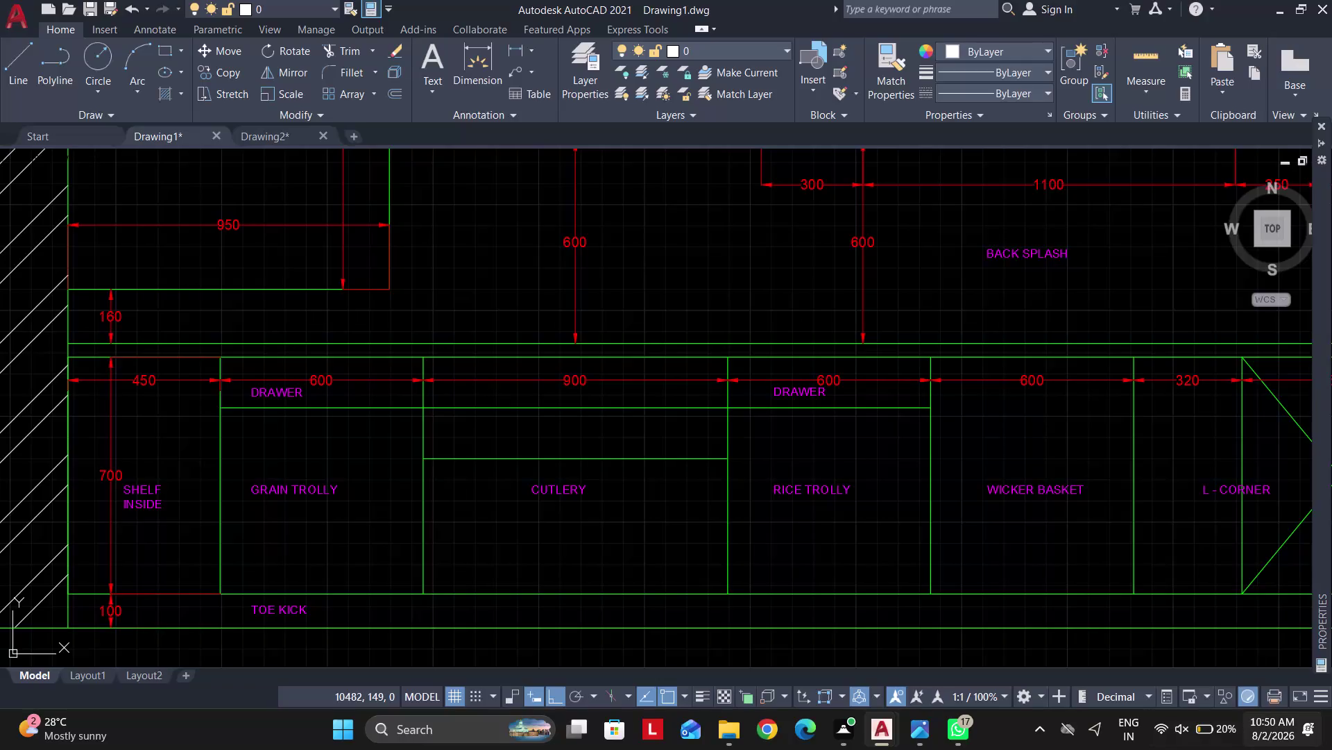
Switch to the Layout1 sheet showing the kitchen top view.
scroll(down, 3)
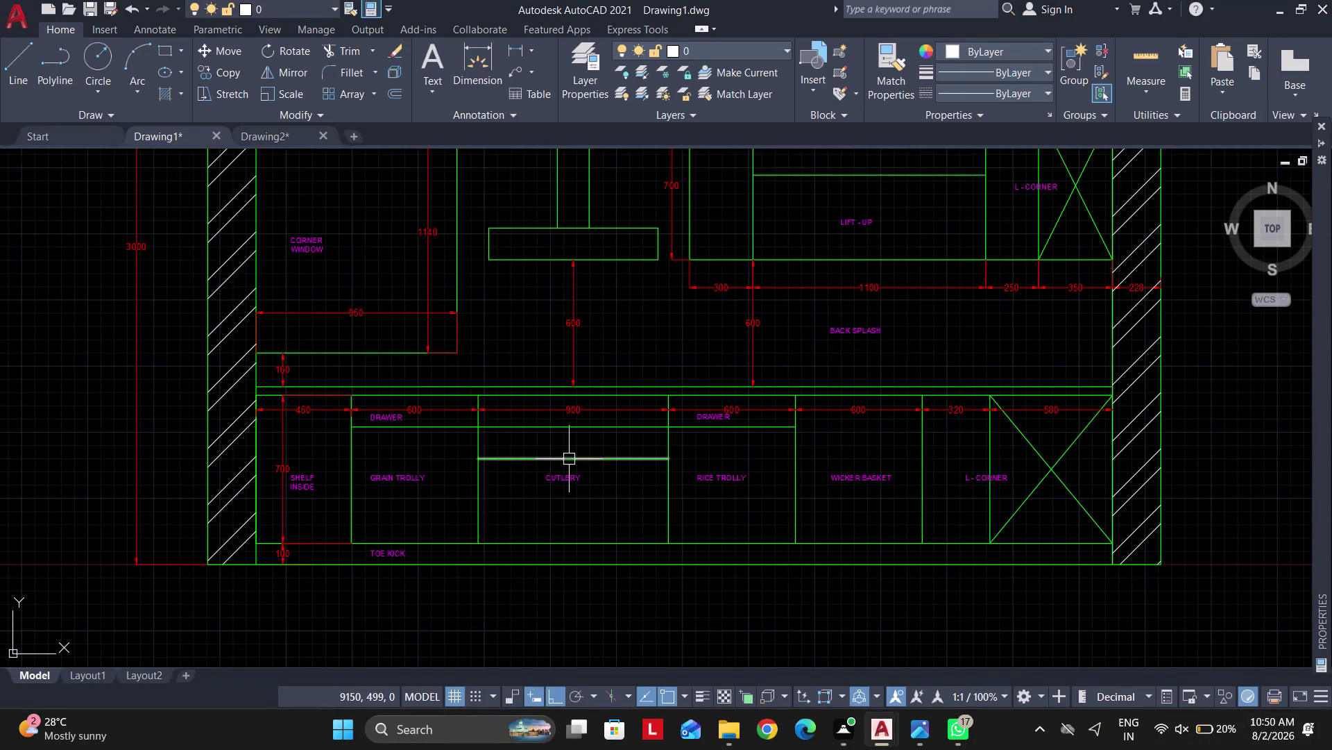
click(78, 683)
click(83, 675)
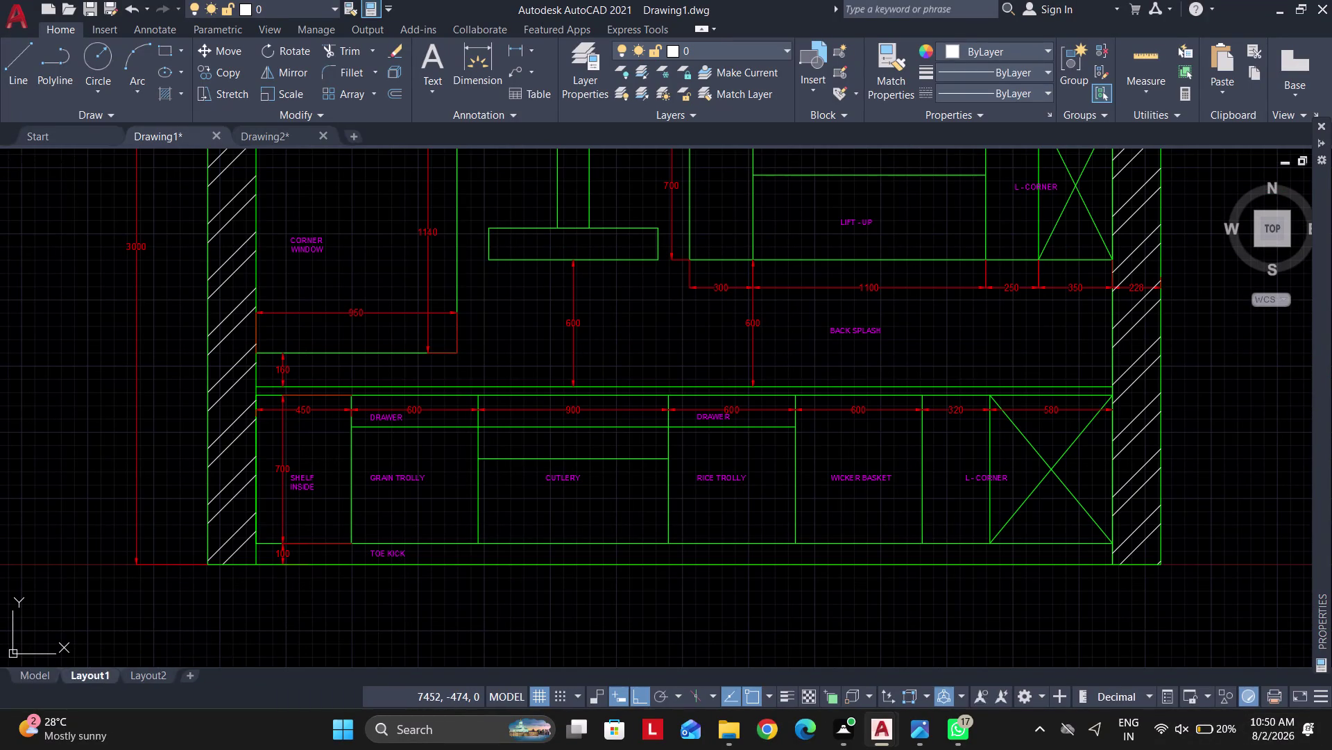
scroll(up, 3)
scroll(down, 3)
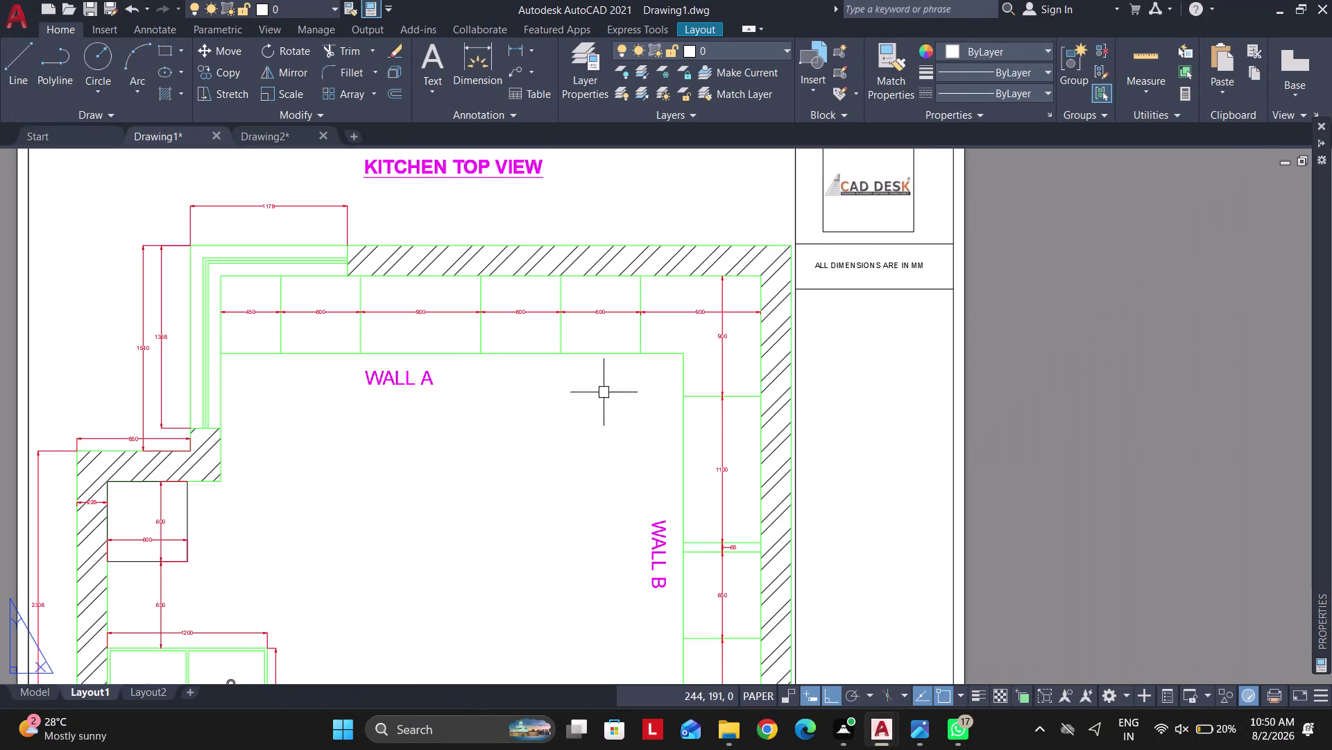
scroll(down, 3)
Plot the sheet to PDF as KIT LAYOUT TOP VIEW, replacing the existing file.
key(ctrl+p)
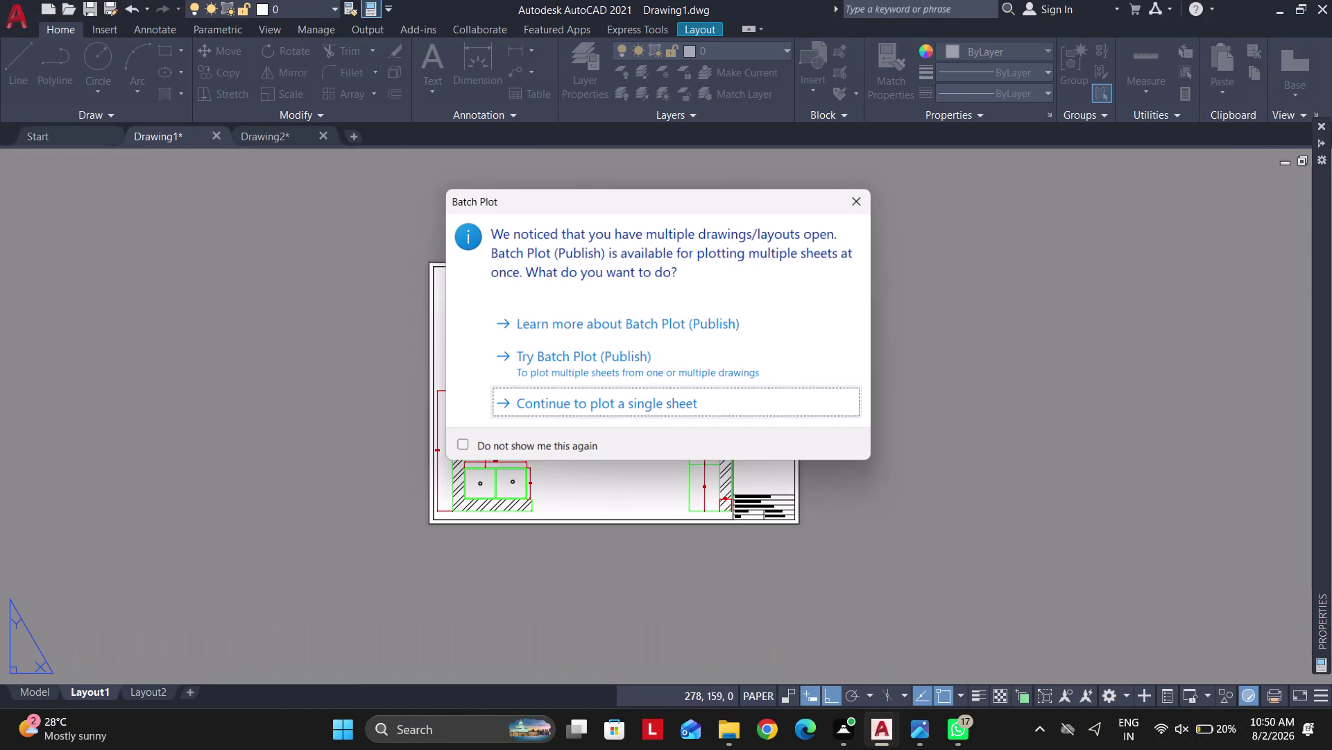
click(593, 403)
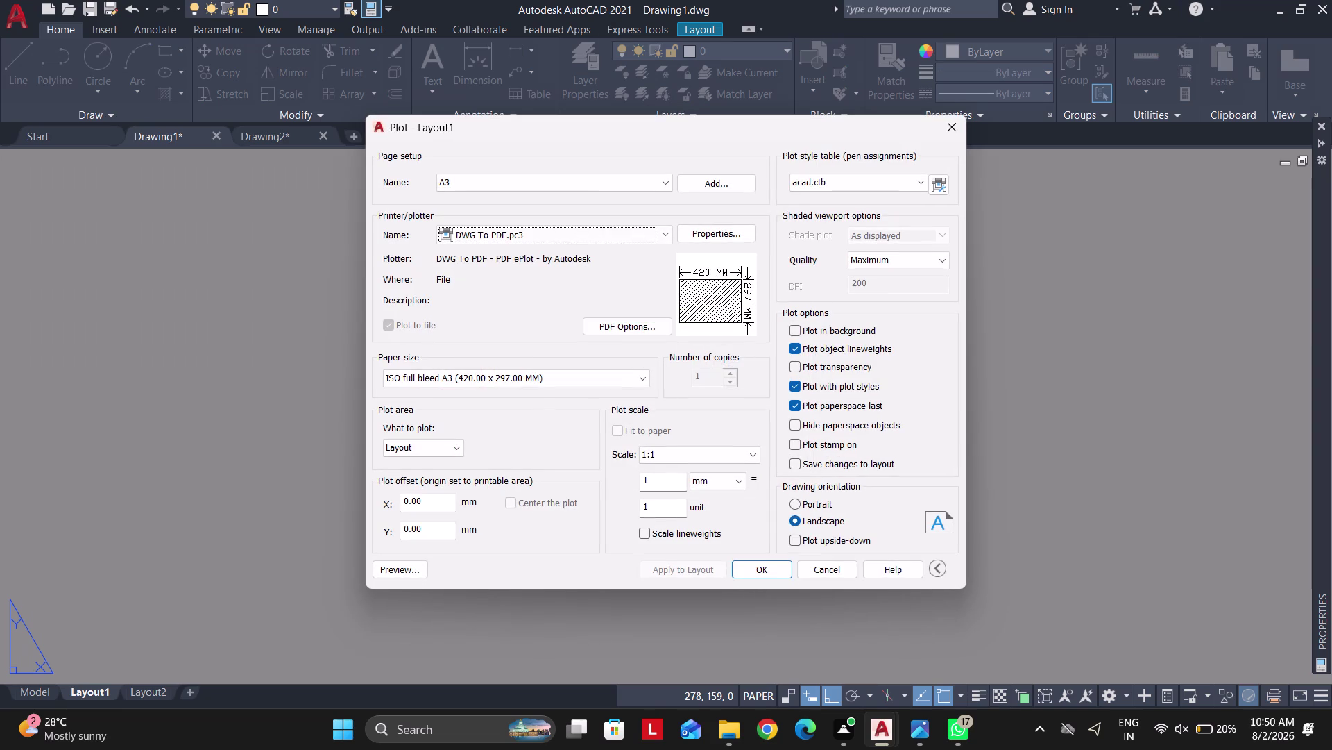
click(759, 565)
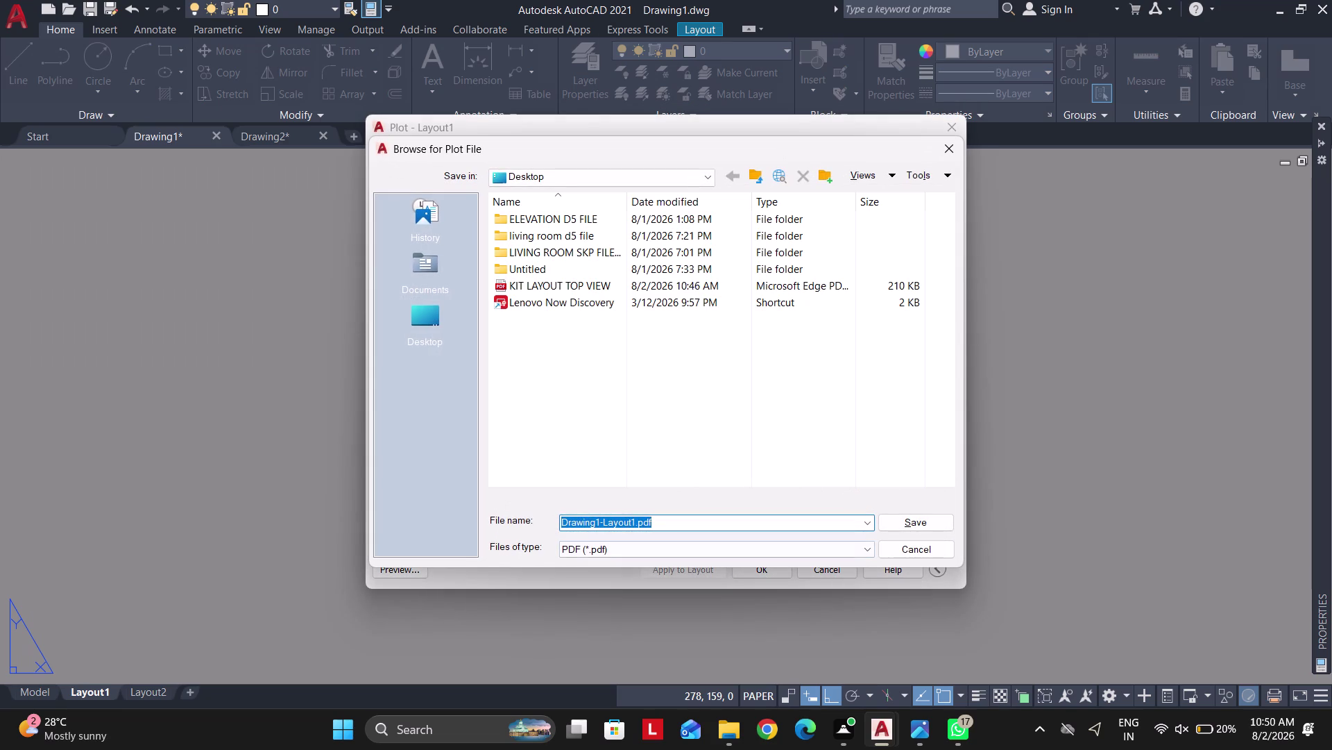
click(546, 286)
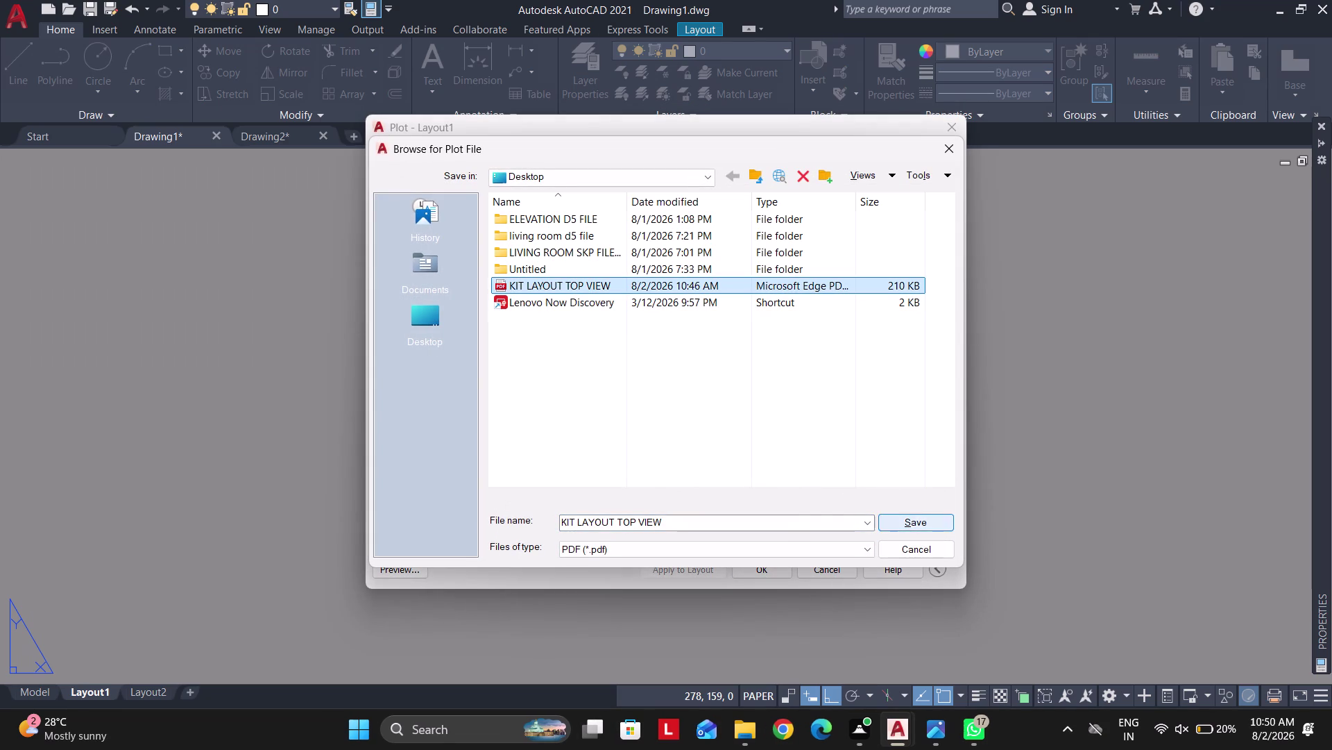
click(927, 529)
click(709, 367)
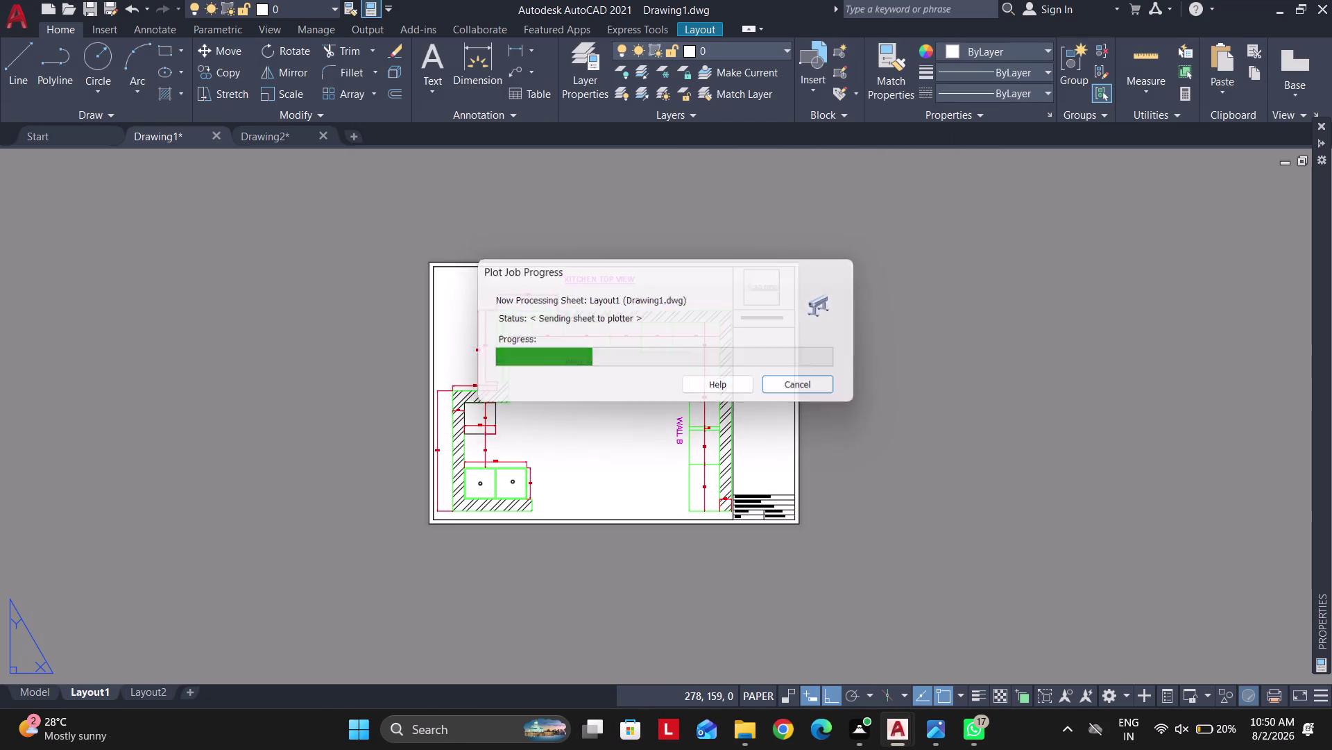
scroll(down, 3)
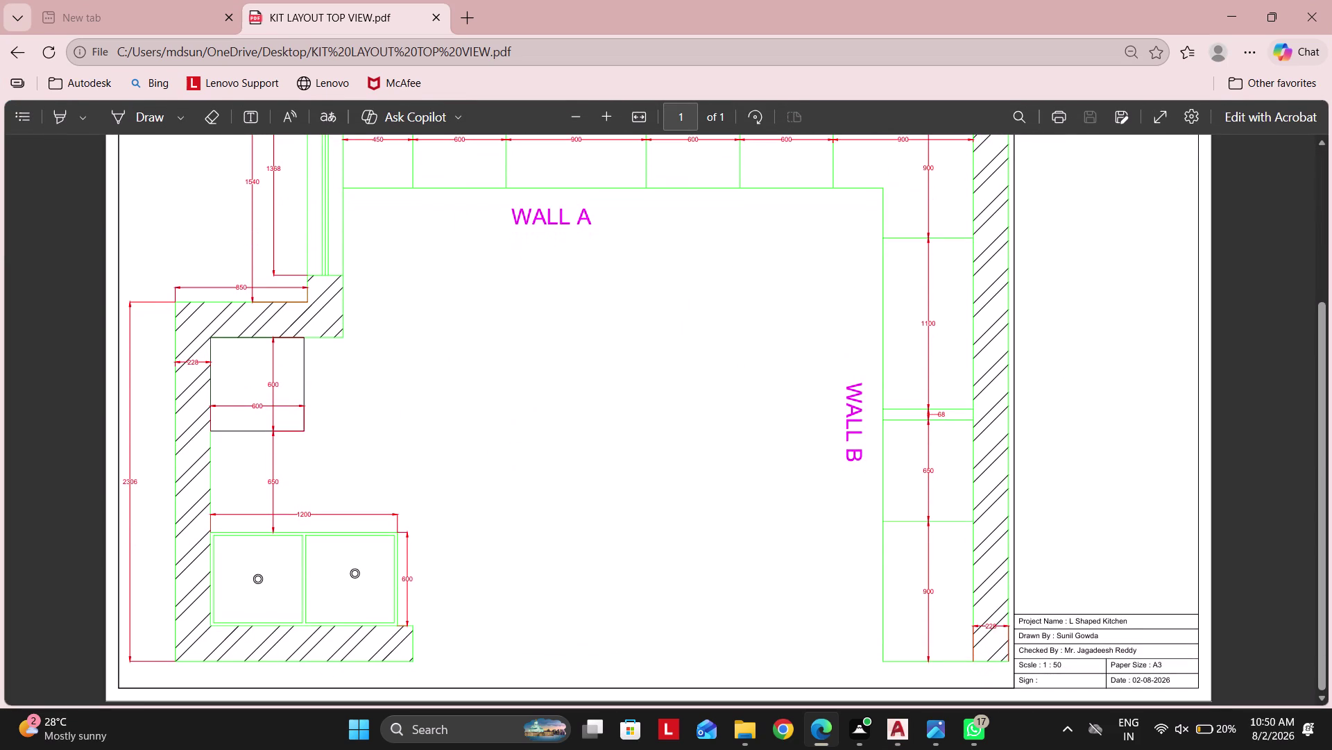
click(1331, 0)
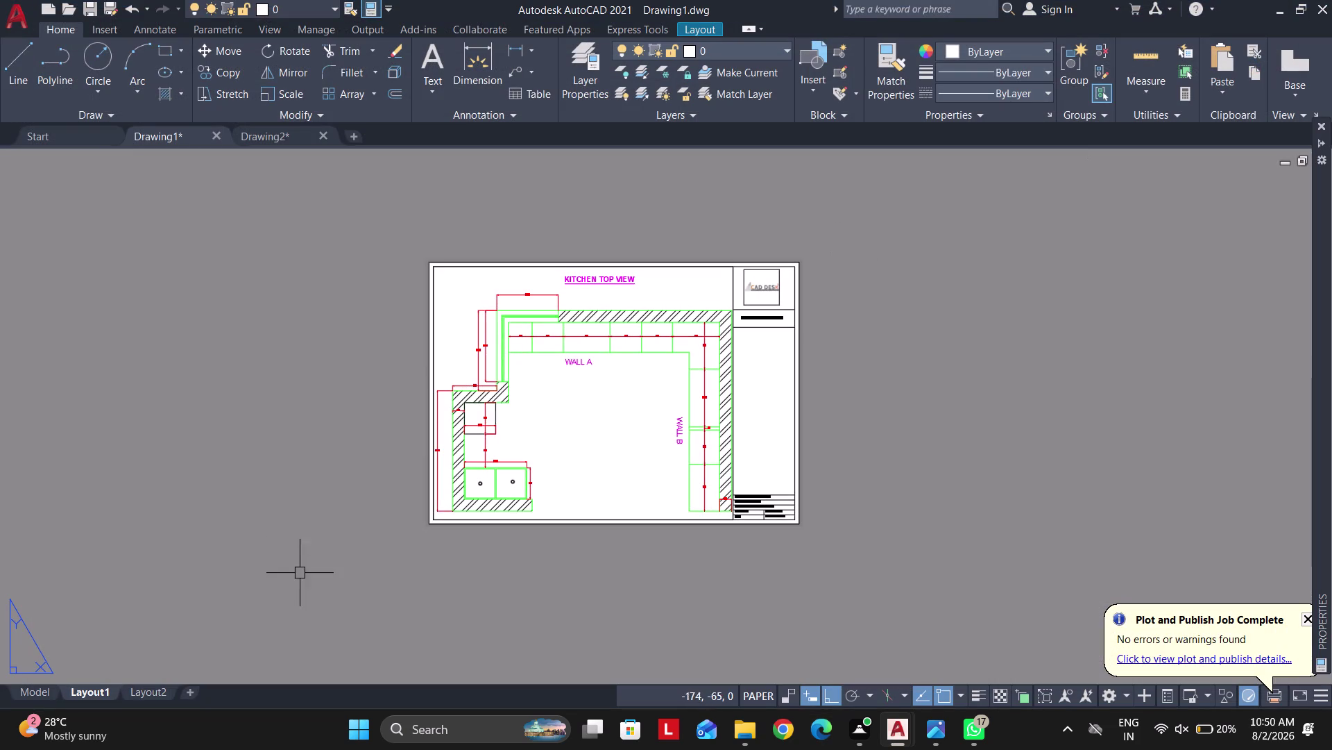
click(717, 270)
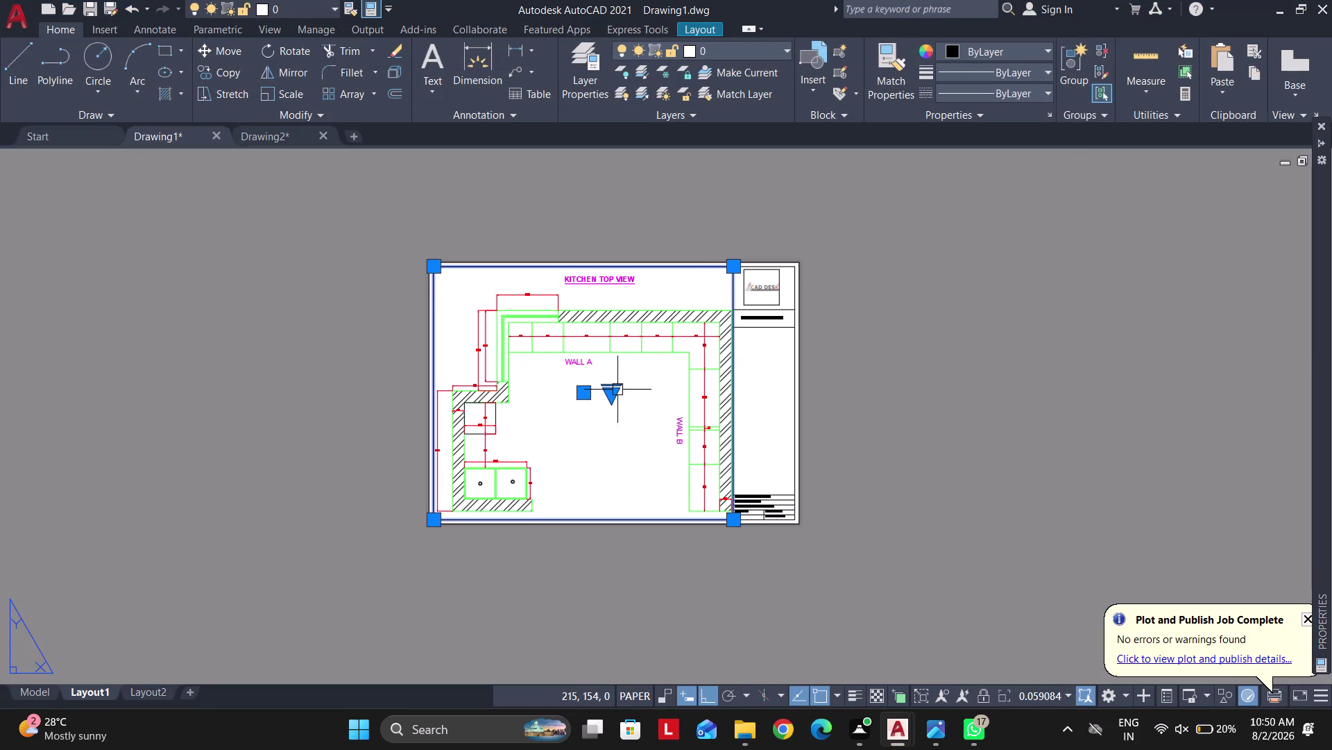
Activate the Layout1 viewport and pan its view.
double_click(554, 412)
scroll(down, 3)
middle_drag(565, 428, 499, 416)
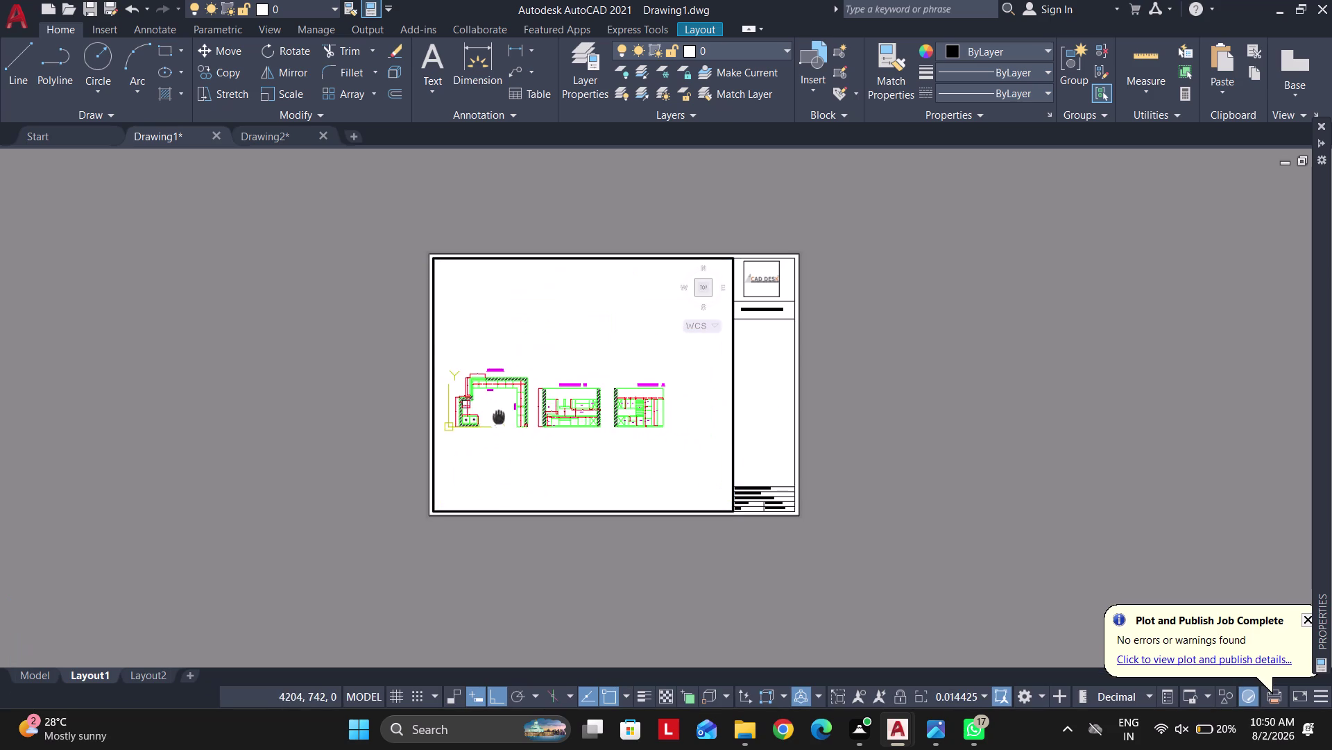
scroll(up, 3)
Zoom the viewport onto elevation A-A, then go back to model space.
text(Z O)
key(space)
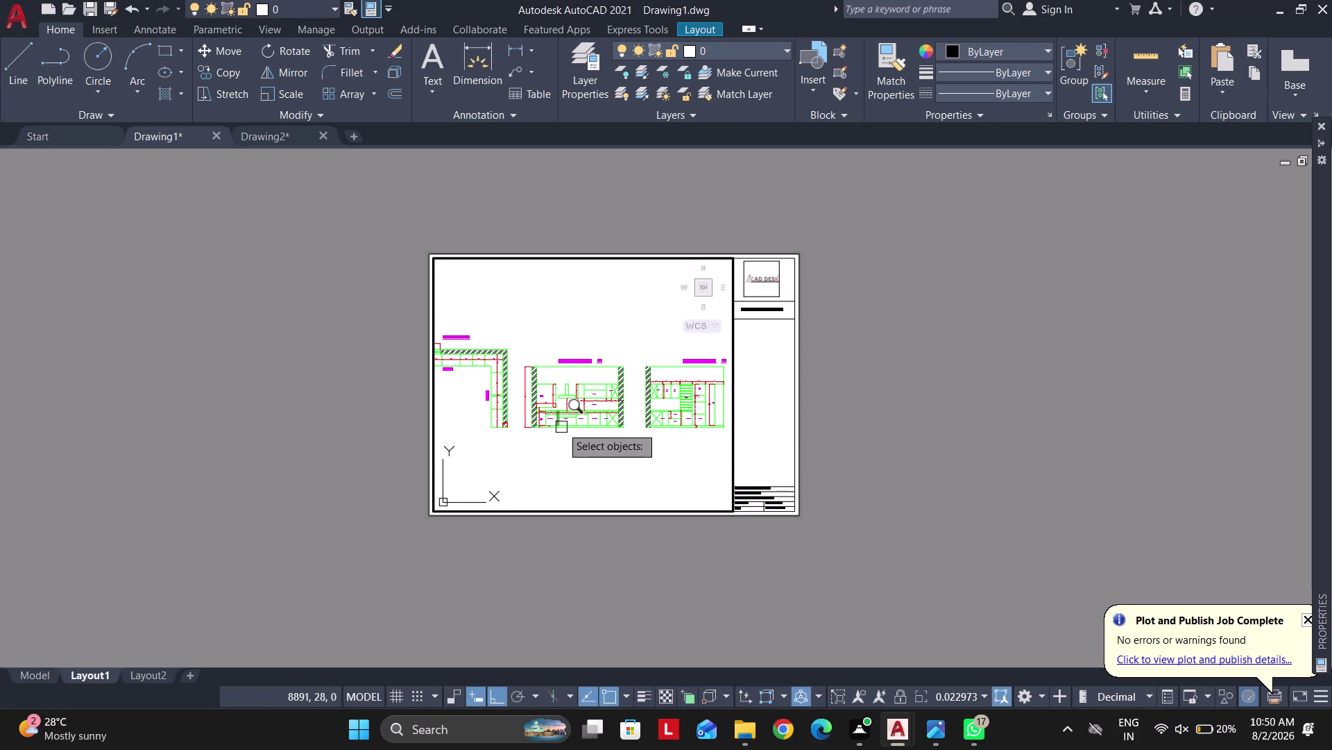
scroll(up, 3)
scroll(down, 3)
scroll(up, 3)
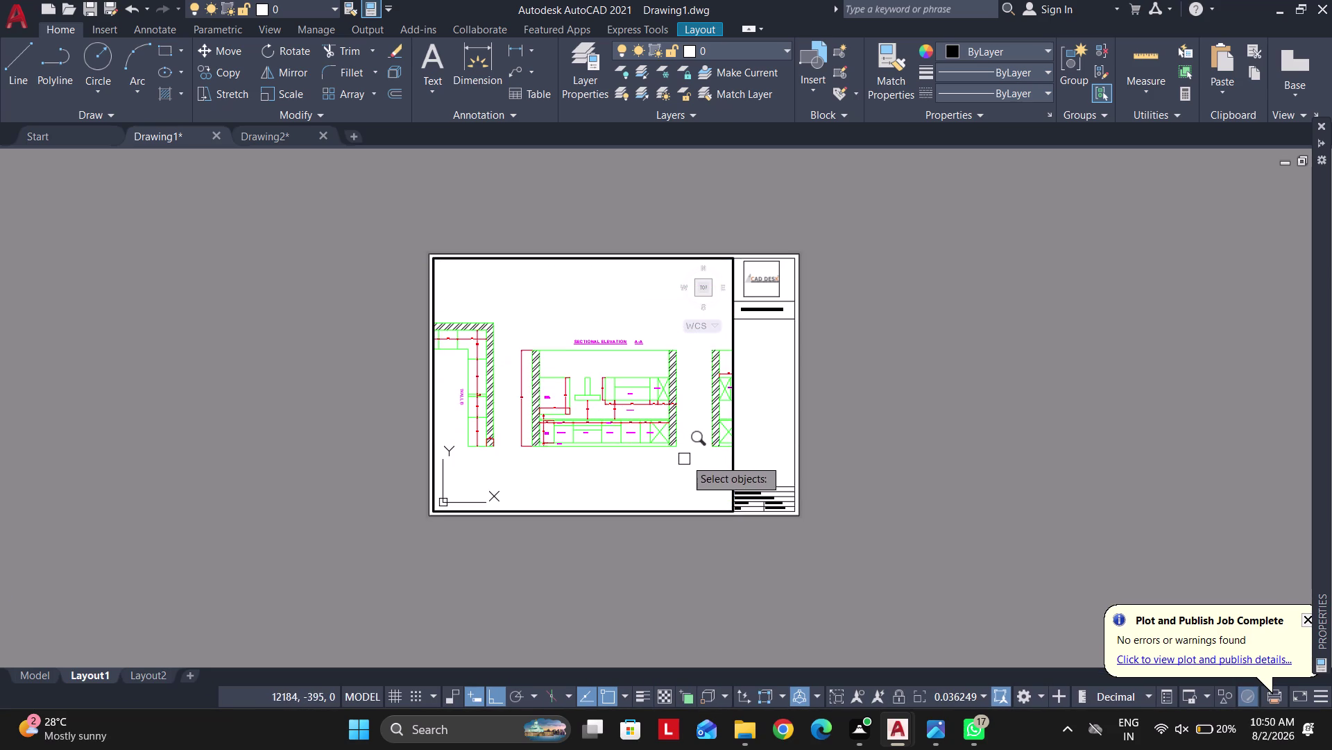
click(699, 461)
click(513, 308)
key(space)
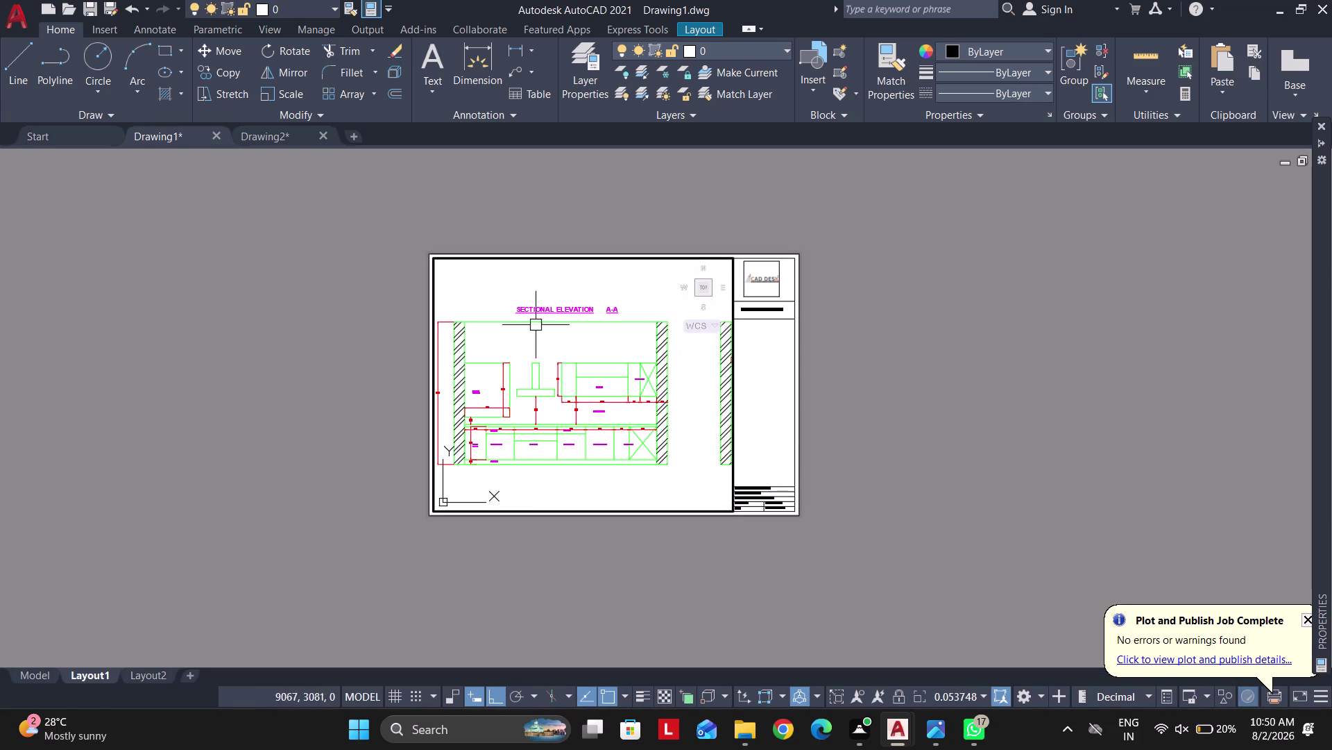
double_click(271, 473)
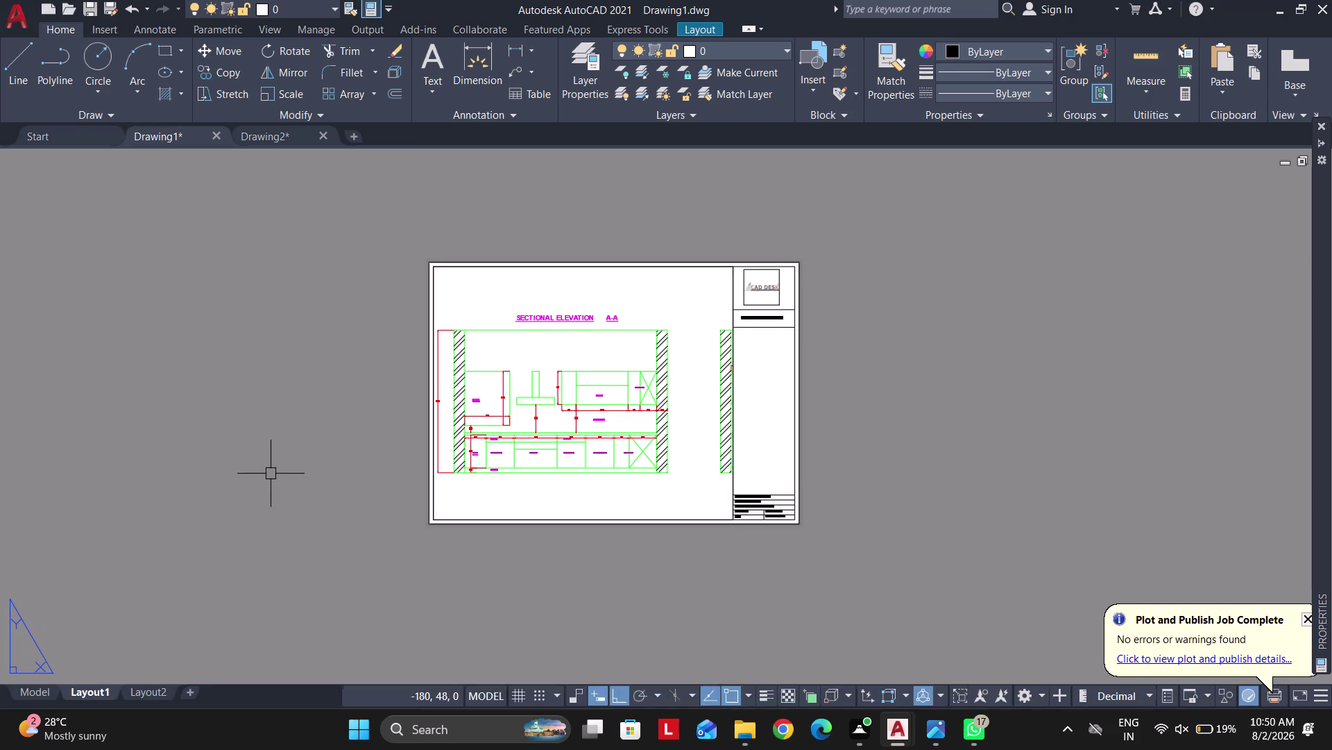
click(33, 689)
Pan to show all three kitchen drawings and trial-select elevation B-B.
scroll(down, 3)
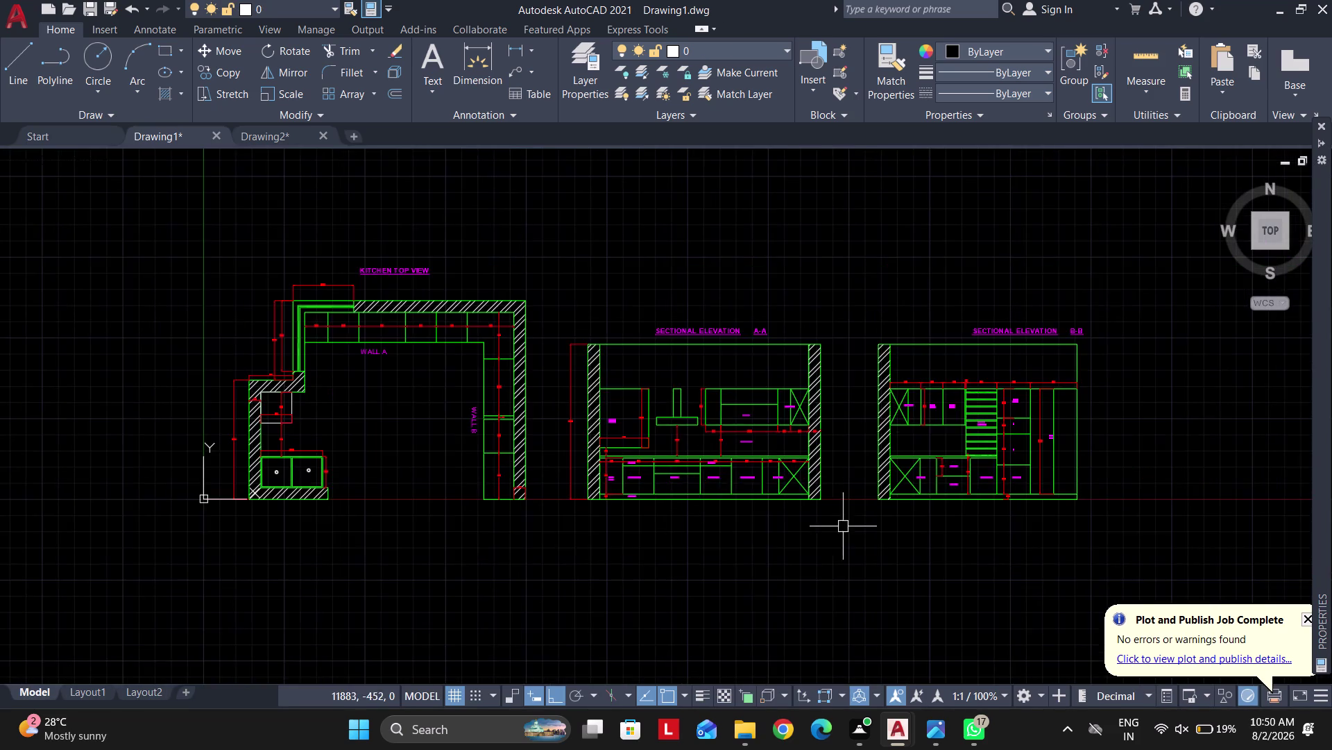
middle_drag(820, 518, 678, 482)
click(1306, 619)
key(Escape)
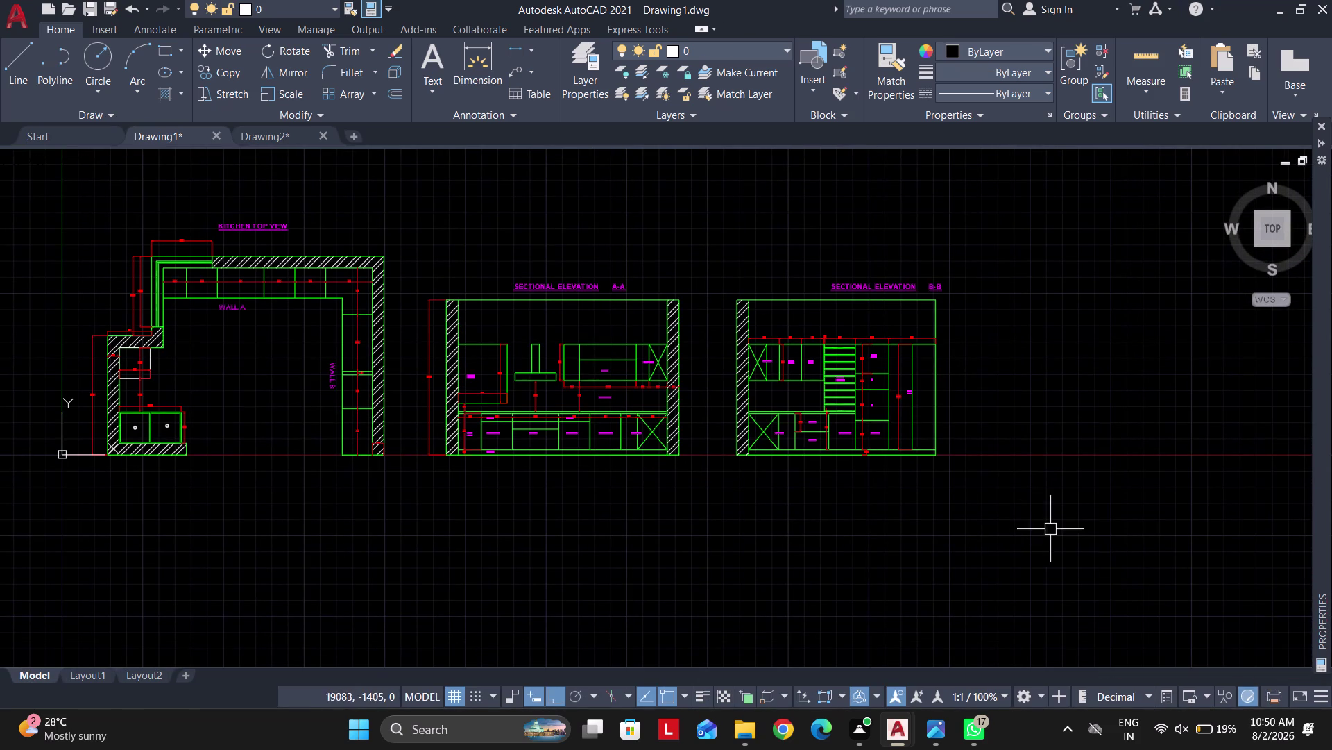
drag(975, 489, 944, 399)
click(720, 198)
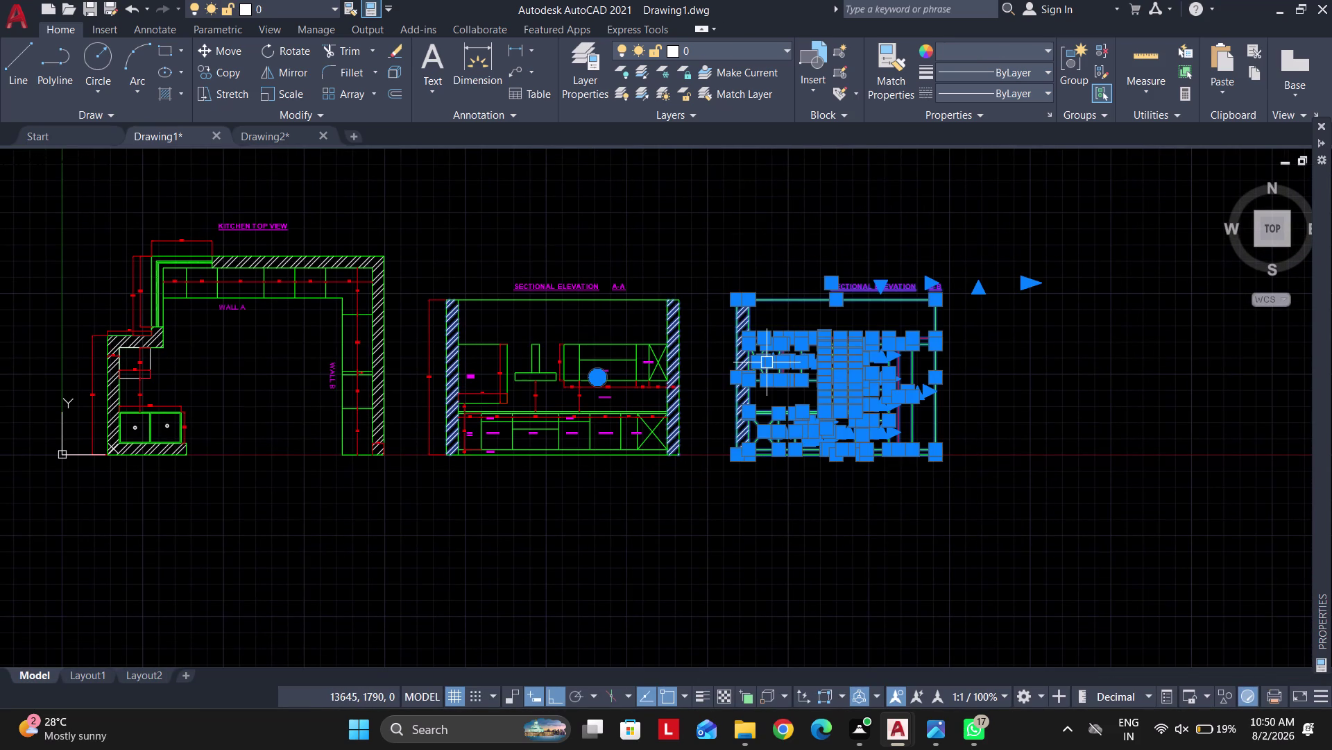
key(Escape)
key(Escape)
scroll(up, 3)
Run EXPLODE and window-select elevation B-B.
click(738, 323)
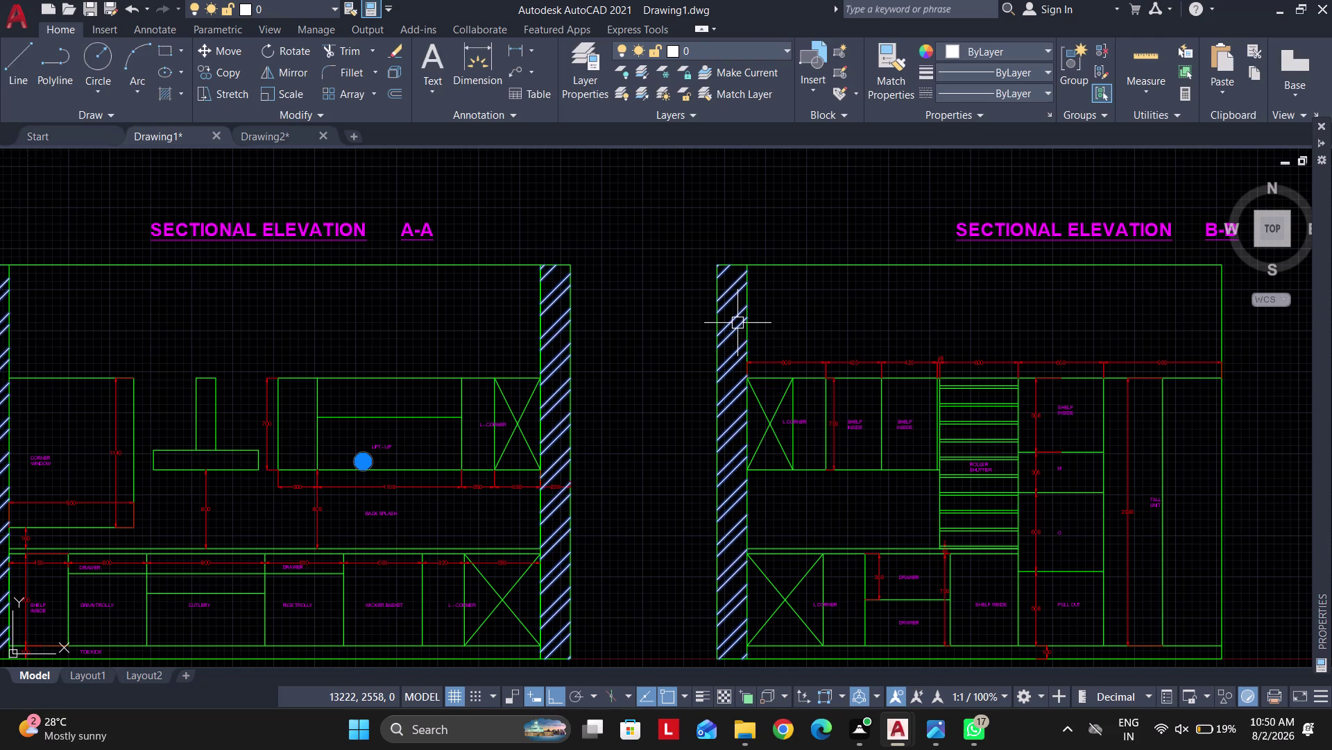
text(X)
key(space)
scroll(down, 3)
click(706, 265)
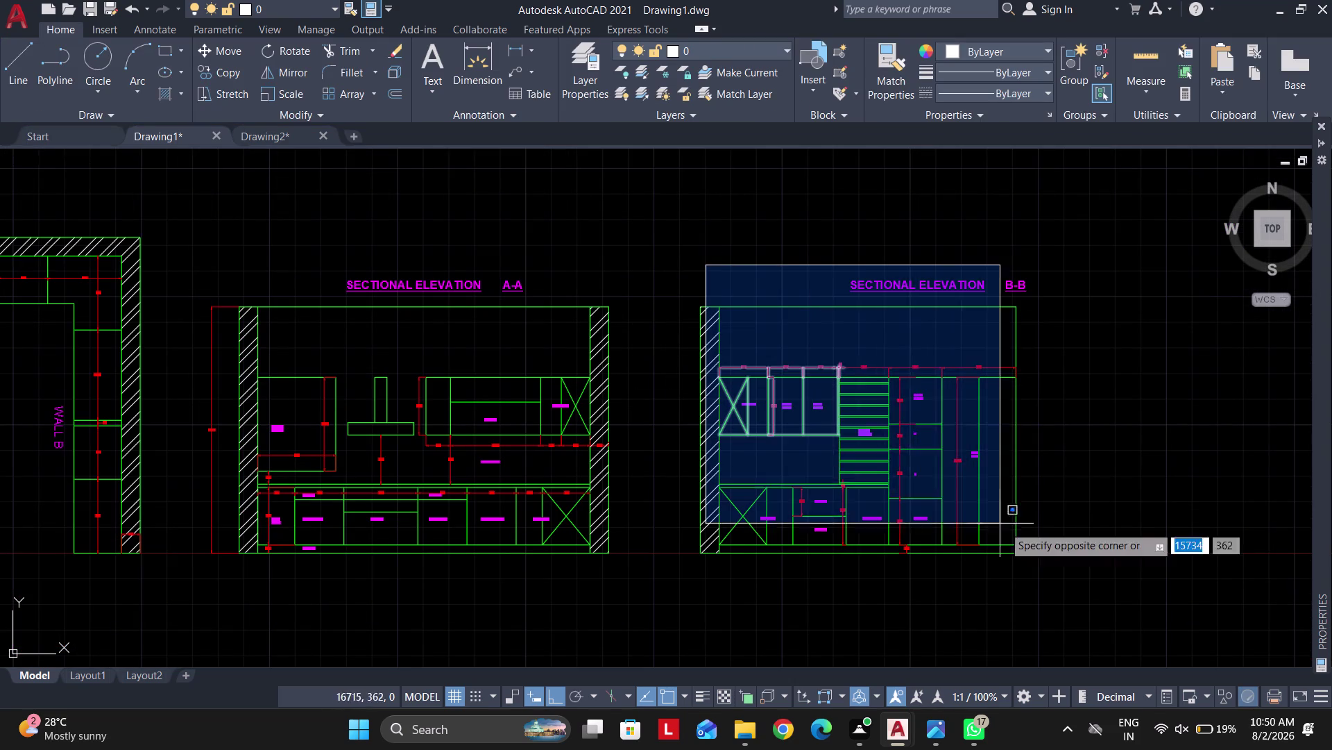
click(1089, 585)
click(1077, 602)
click(649, 213)
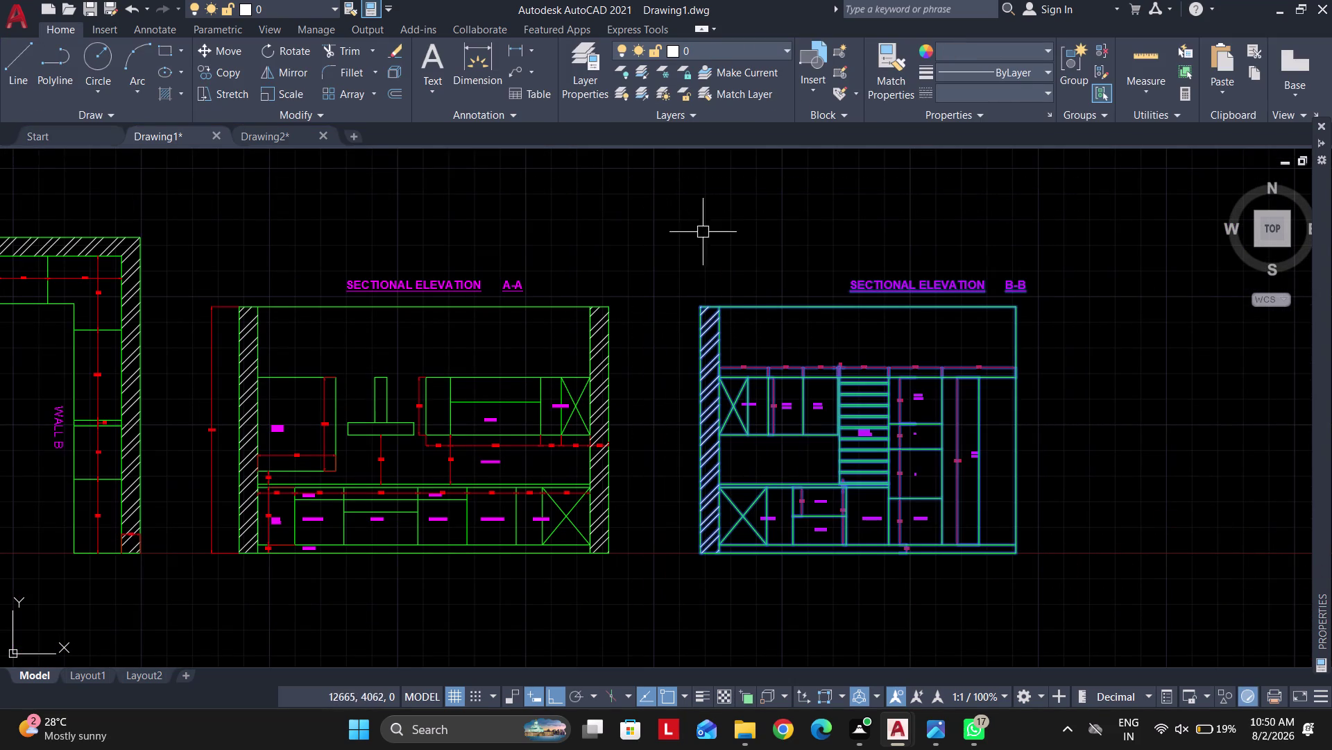
Move elevation B-B further to the right.
key(m)
key(space)
click(743, 375)
click(896, 374)
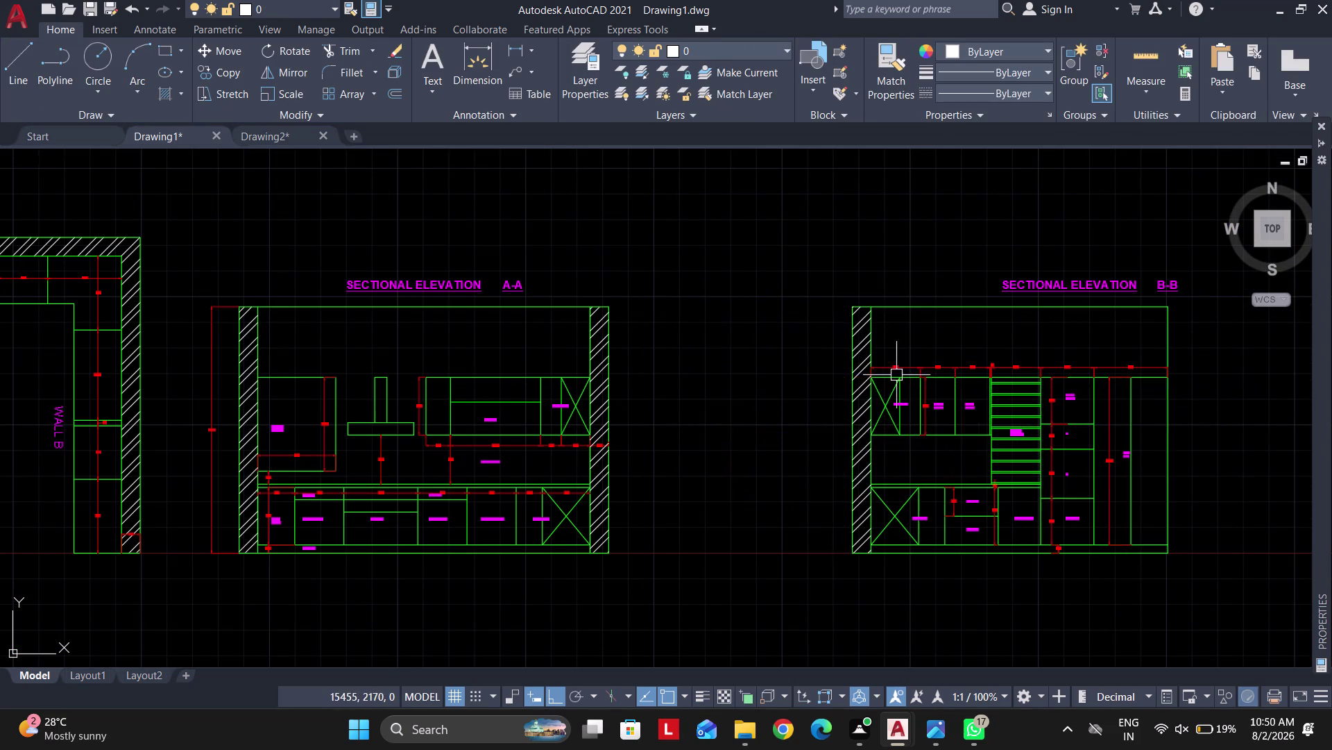
Pan out and select objects near the top view, then undo.
middle_drag(471, 371, 952, 308)
click(667, 537)
scroll(down, 3)
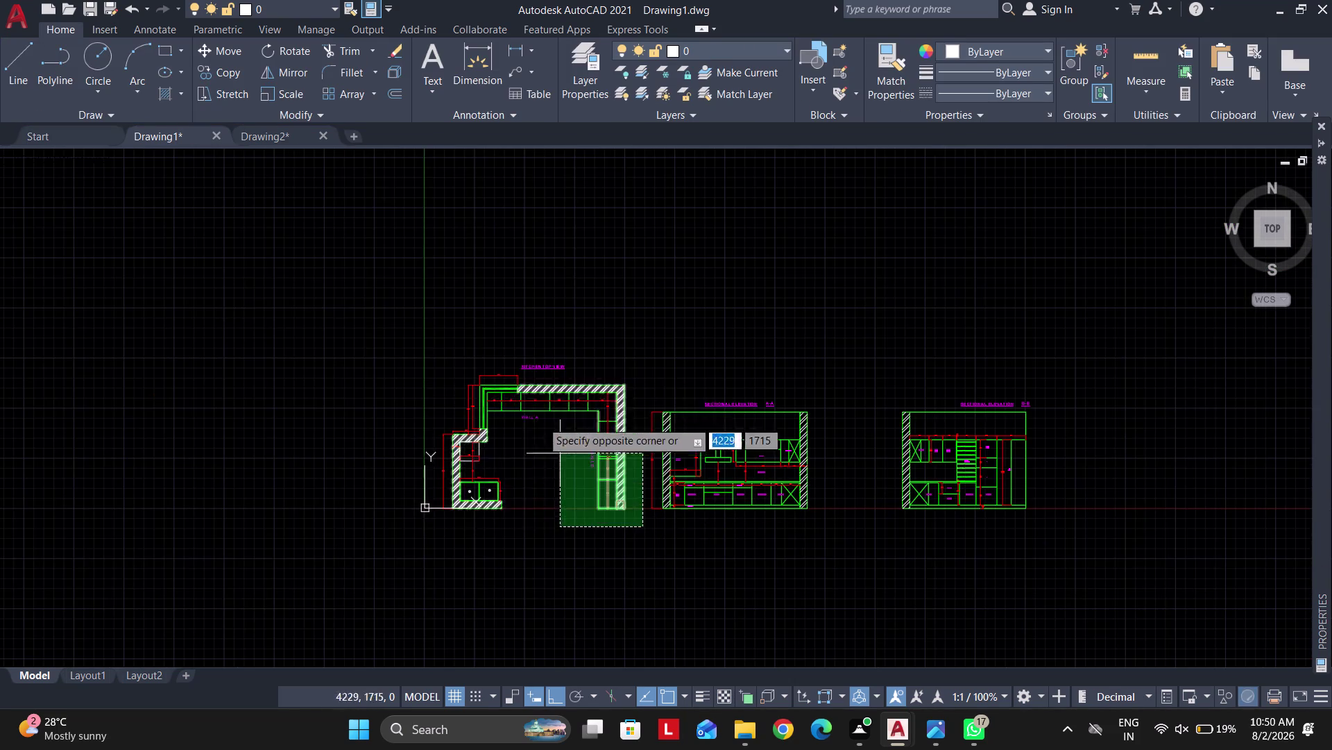
click(392, 352)
key(space)
click(602, 449)
click(491, 442)
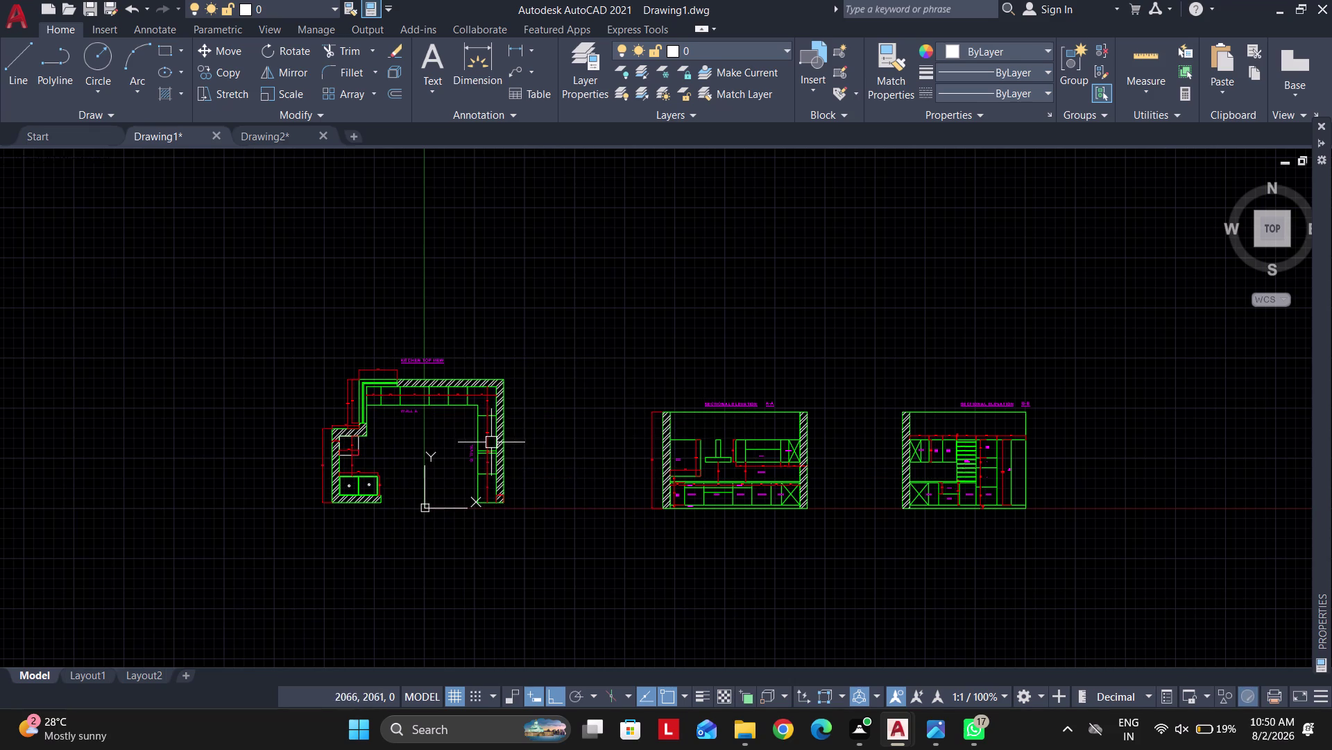
key(ctrl+z)
Move the selected kitchen top view objects to the left.
click(637, 544)
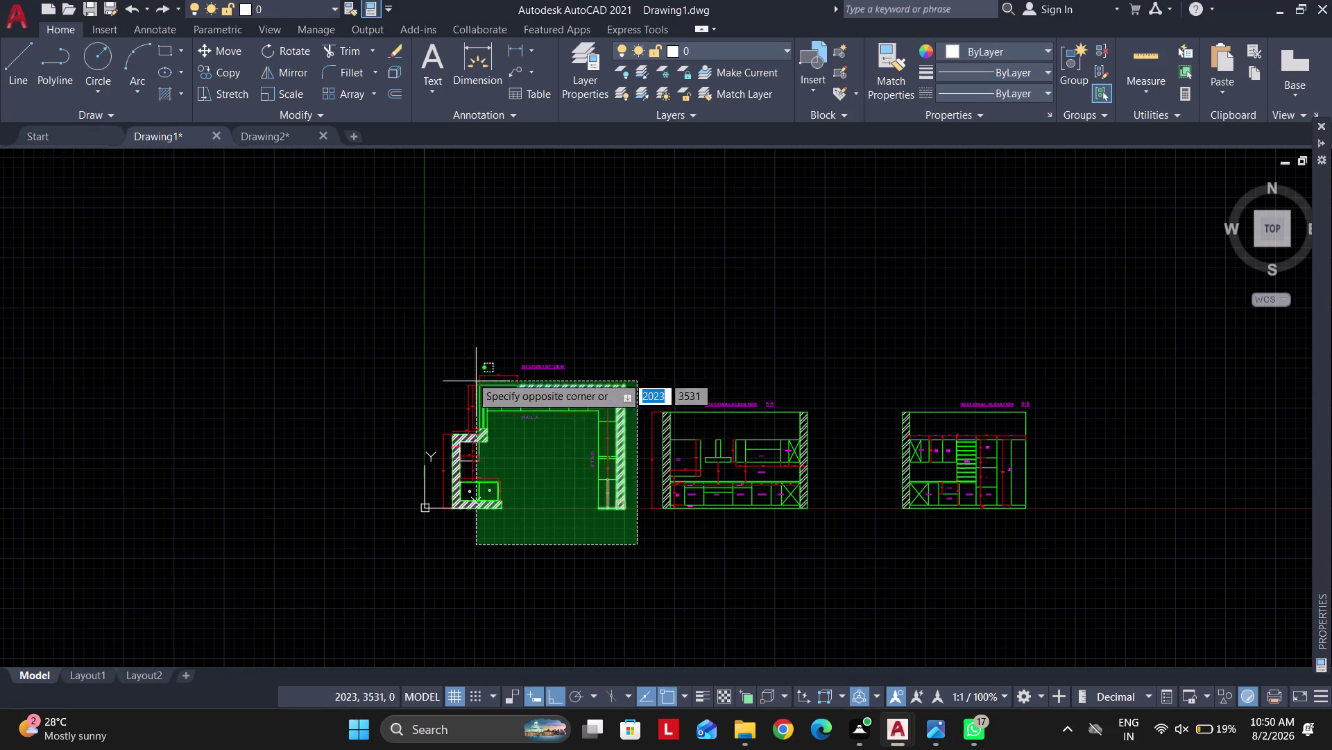
click(398, 333)
scroll(up, 3)
key(m)
key(space)
click(674, 555)
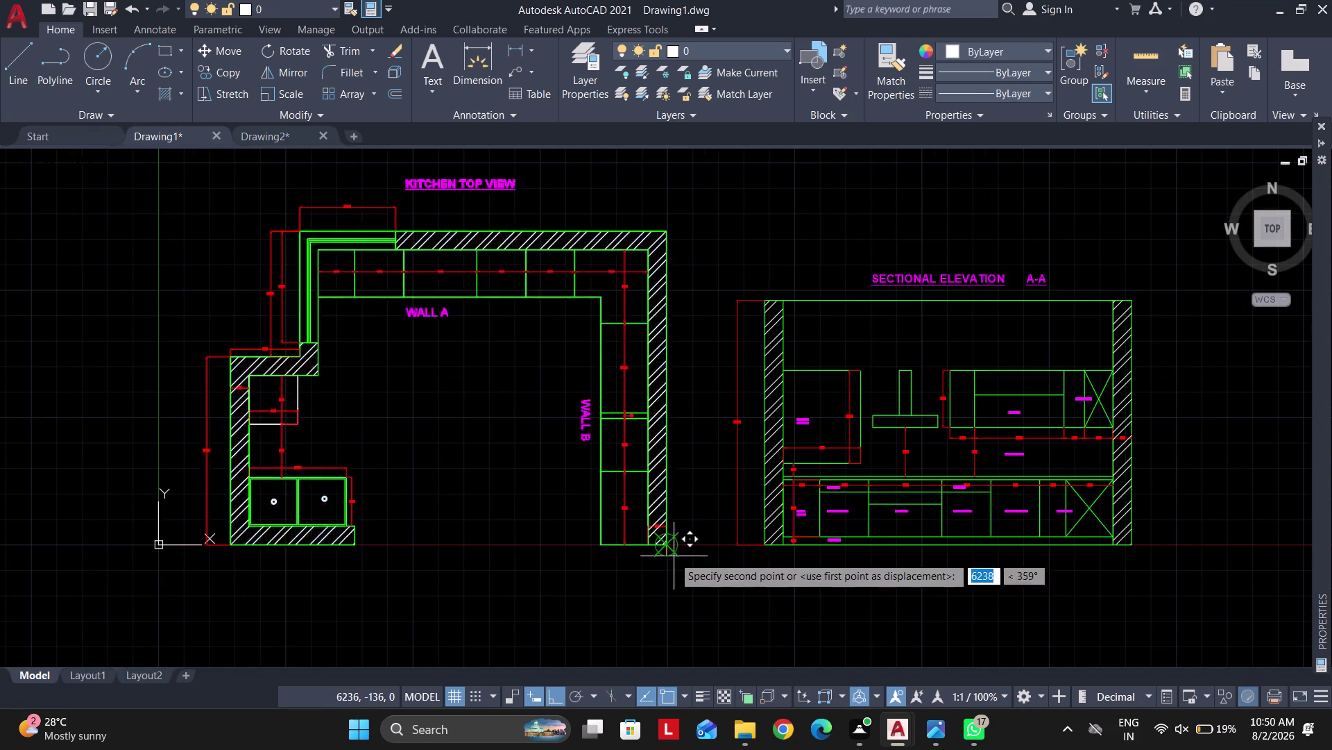
click(500, 561)
key(Escape)
scroll(down, 3)
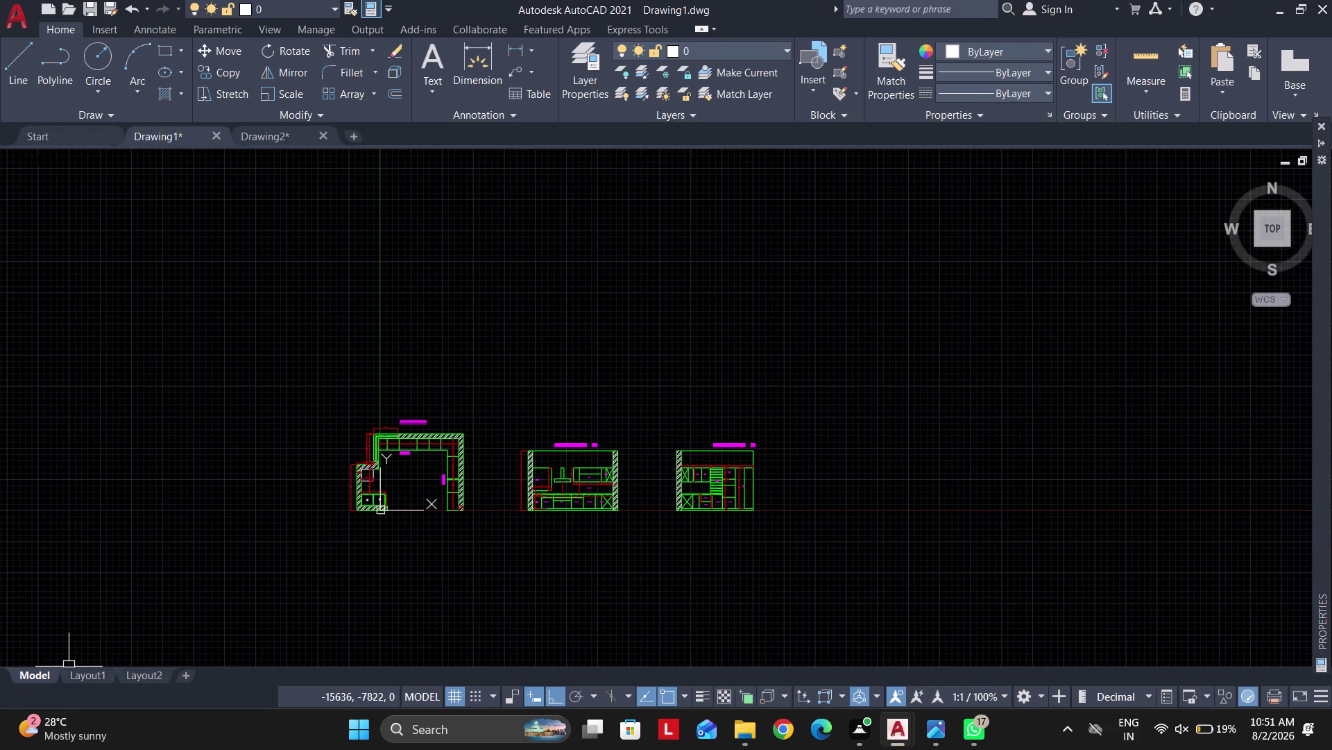
click(79, 678)
Zoom the Layout1 viewport to fit elevation A-A and exit the viewport.
scroll(up, 3)
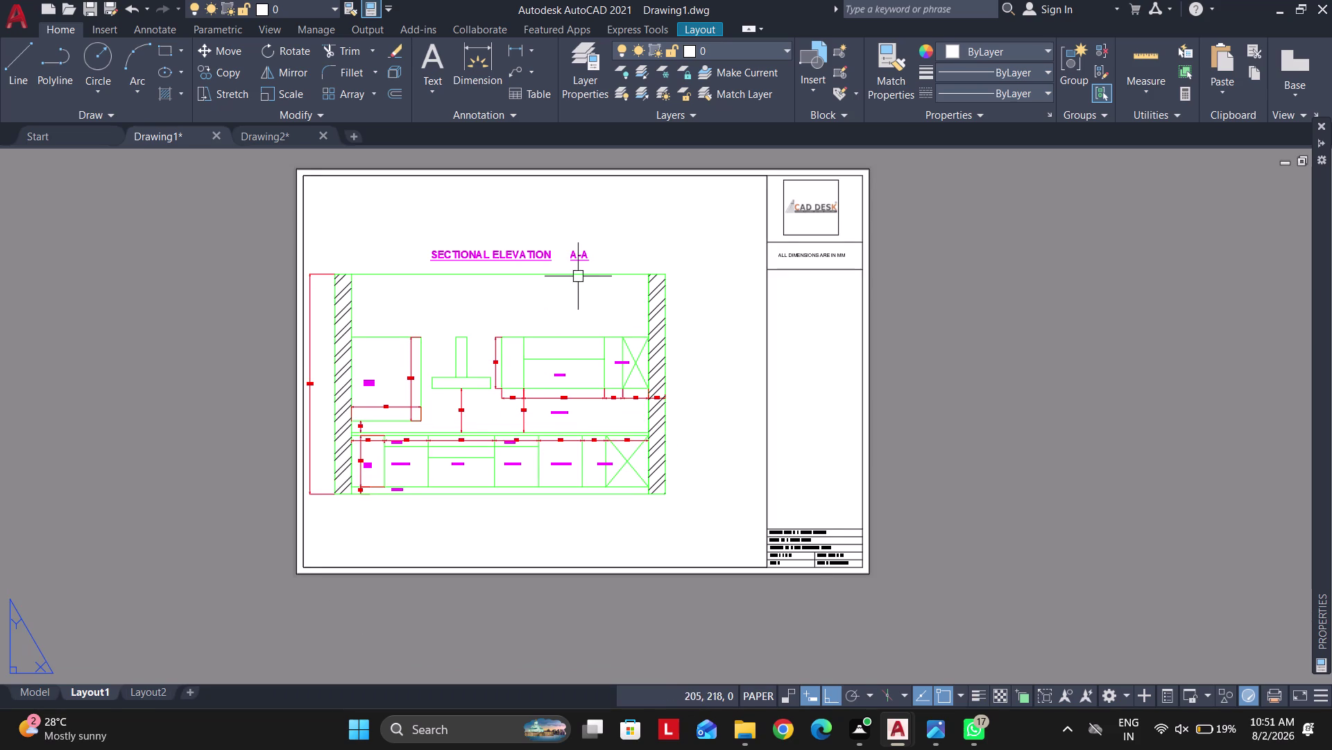
middle_drag(635, 303, 642, 304)
double_click(575, 305)
scroll(down, 3)
middle_drag(609, 322, 622, 326)
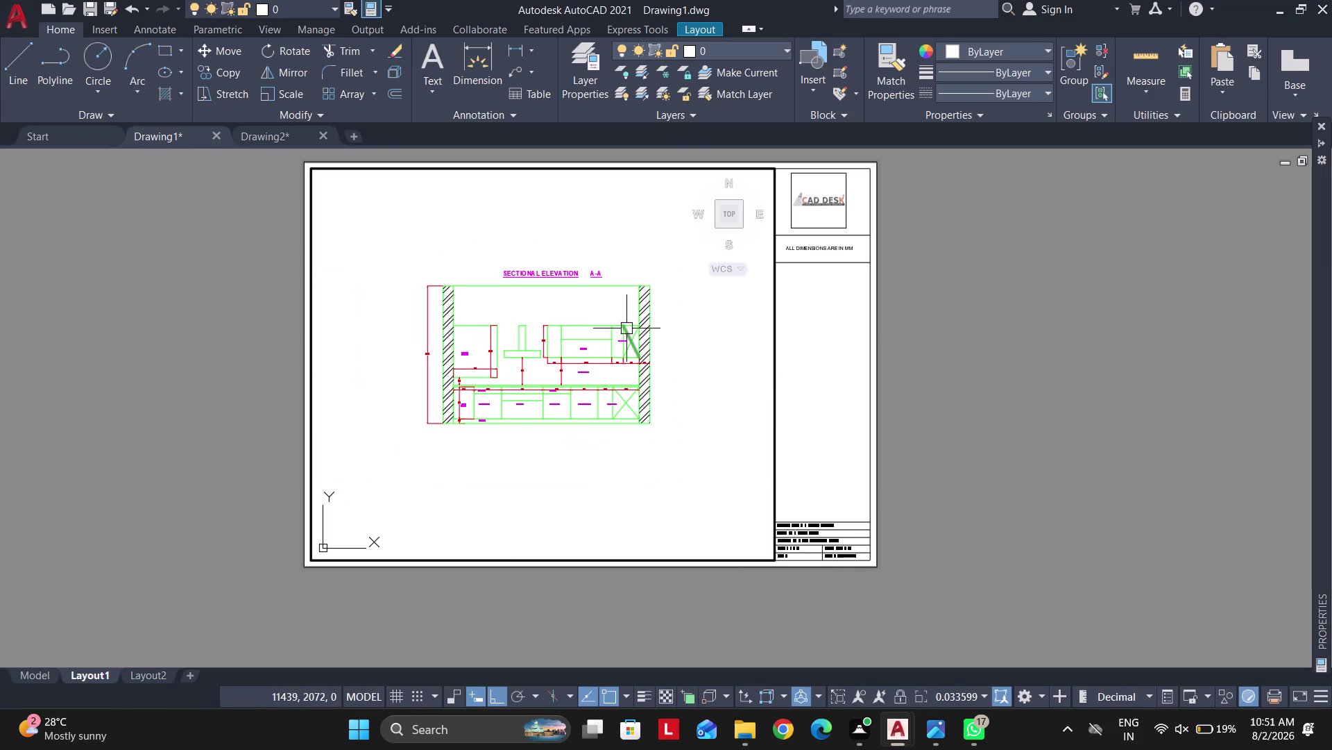
text(Z O)
key(space)
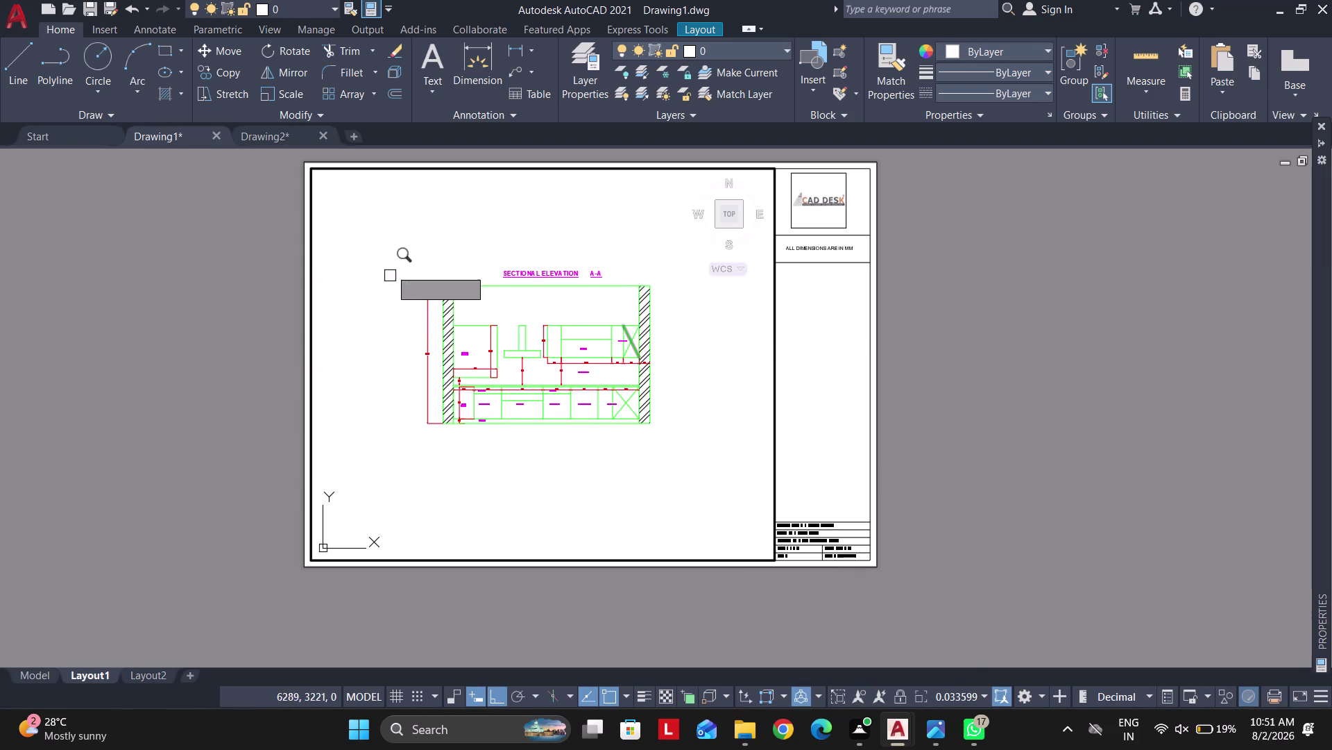
click(393, 250)
click(680, 451)
key(space)
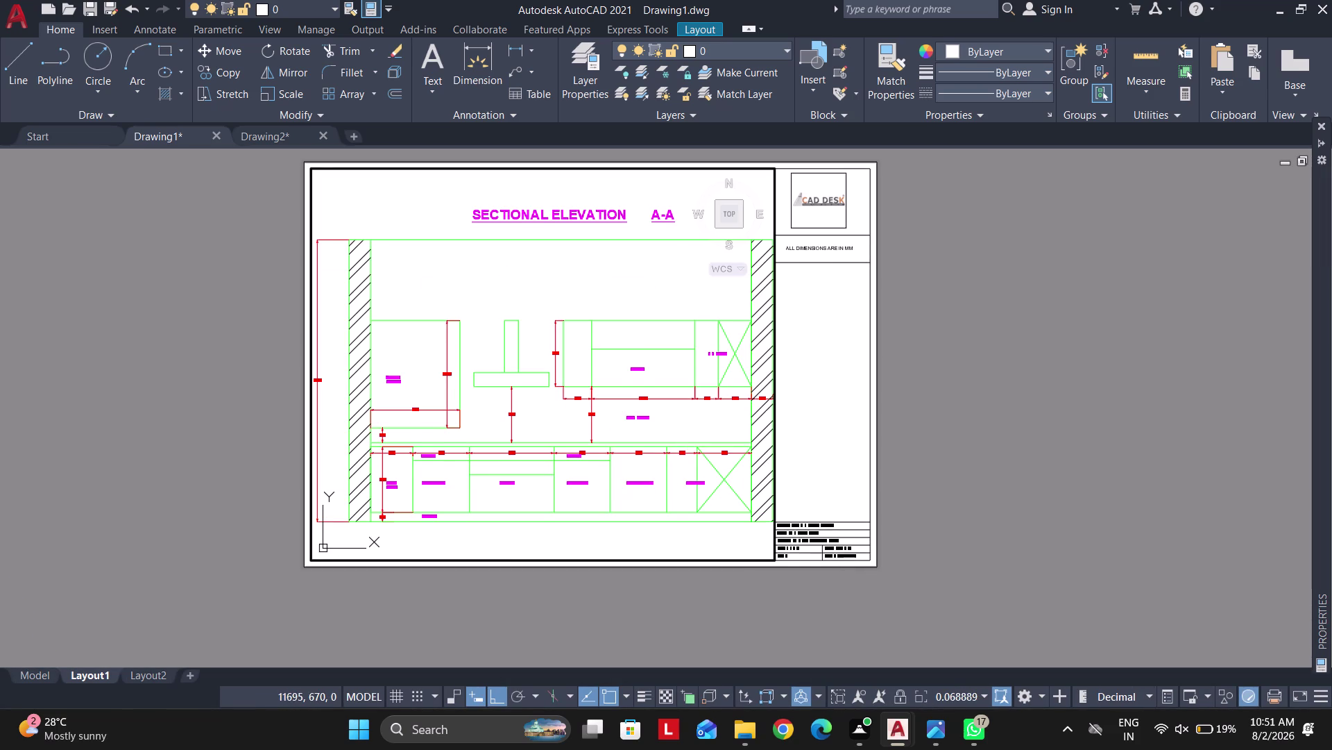
double_click(931, 421)
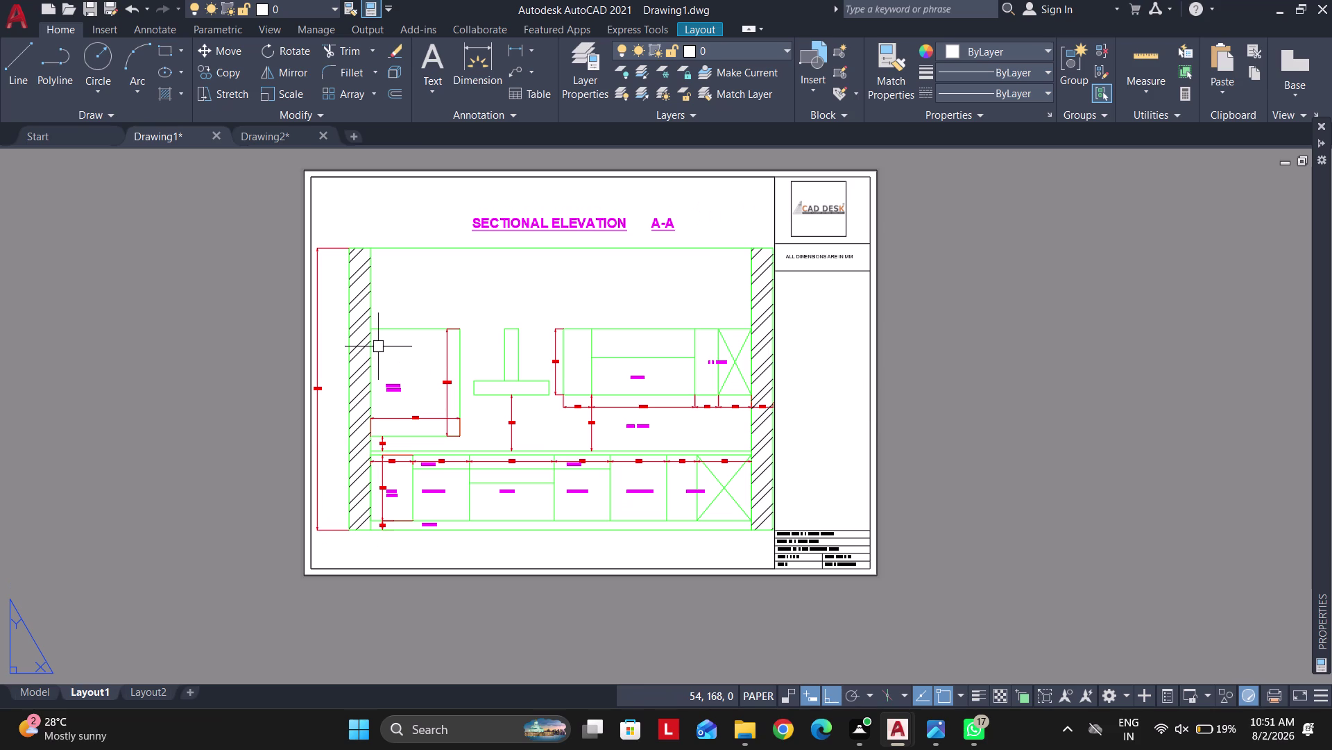
Plot a single sheet with DWG To PDF on A3 and preview elevation A-A.
key(ctrl+p)
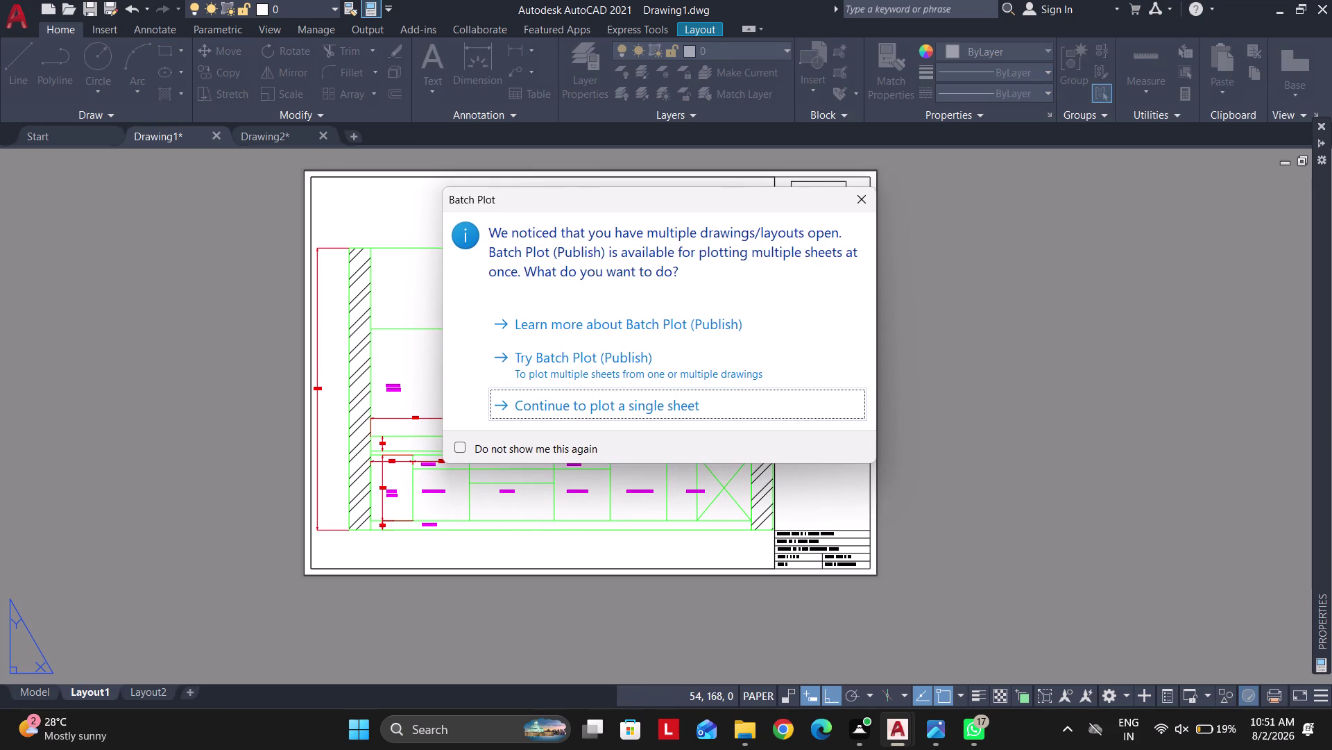
click(688, 399)
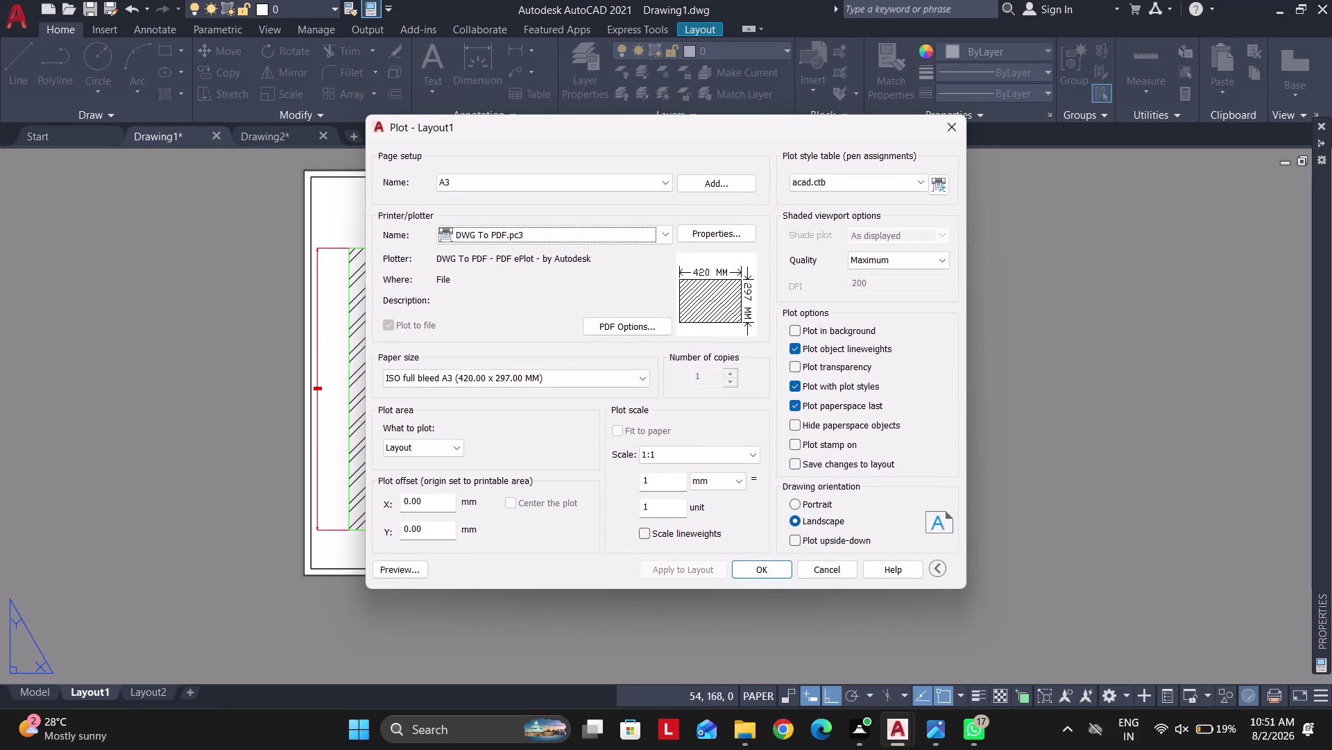
click(389, 566)
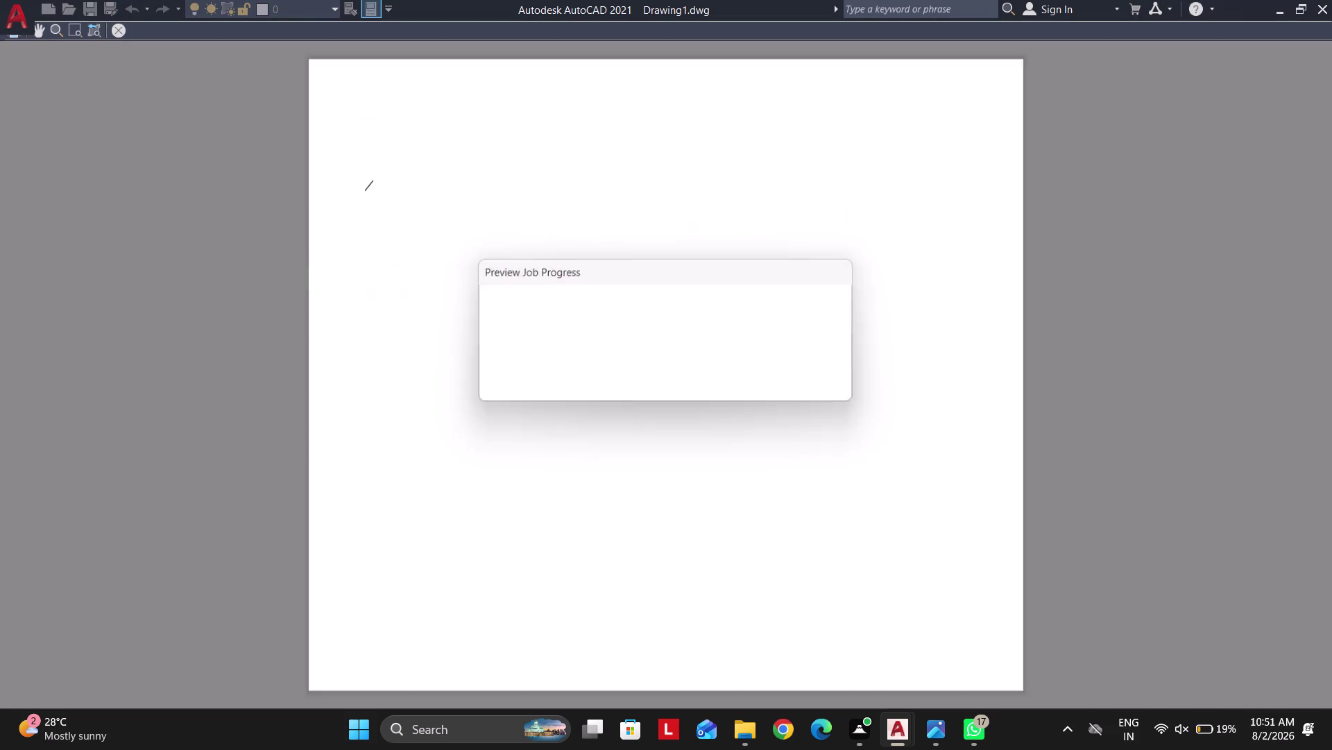
scroll(up, 3)
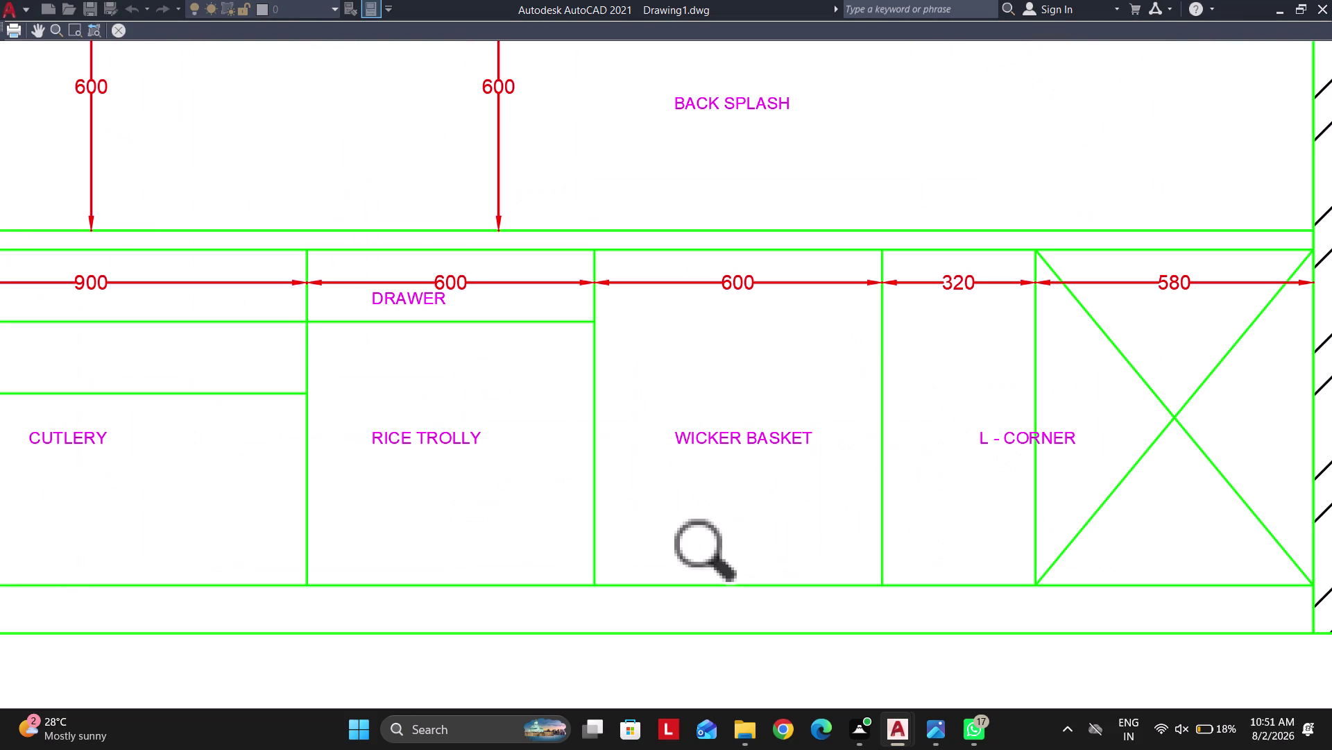
scroll(down, 3)
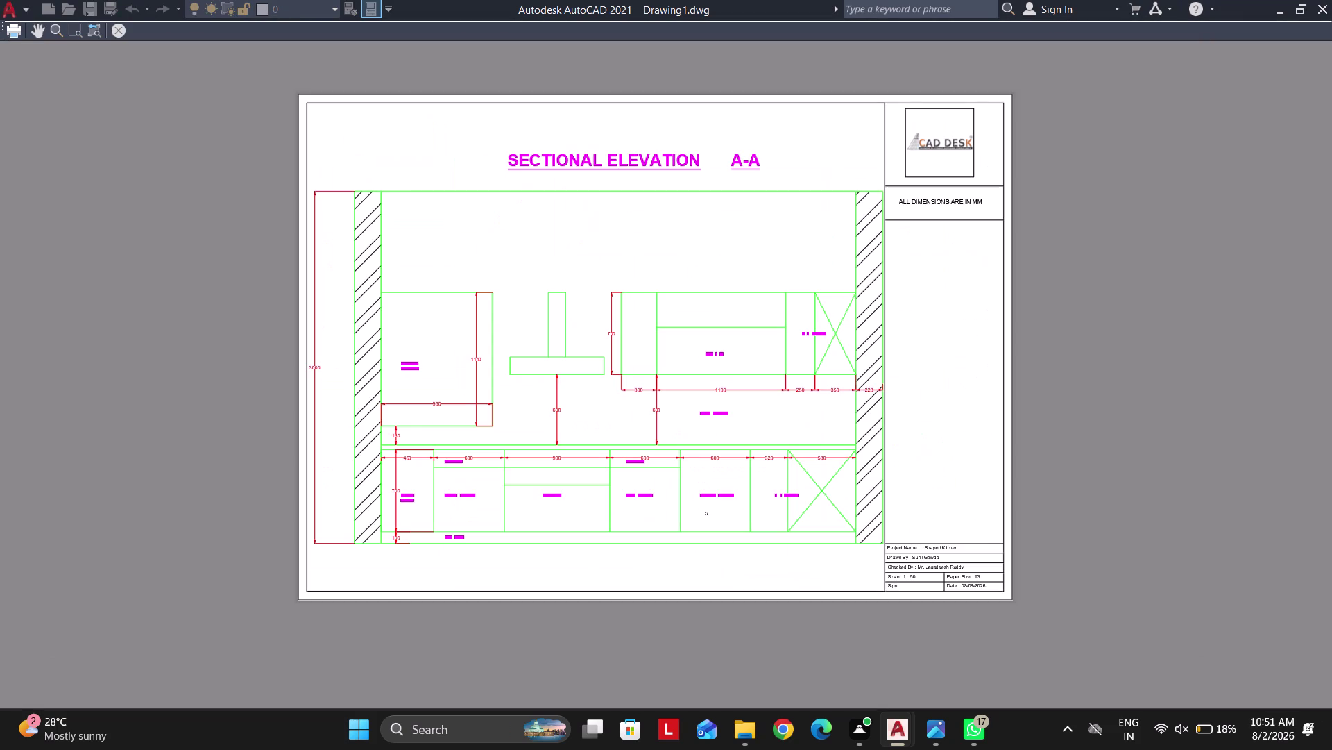
scroll(up, 3)
scroll(down, 3)
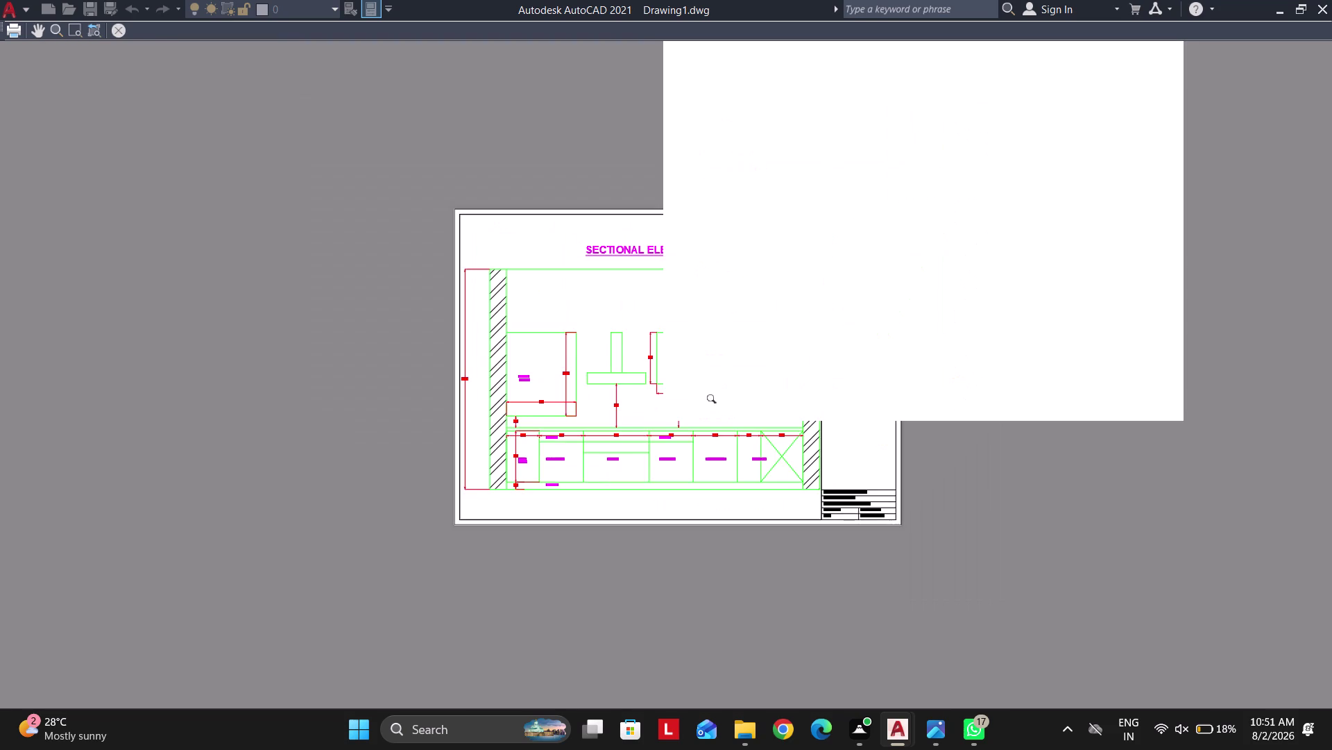
key(Escape)
click(750, 570)
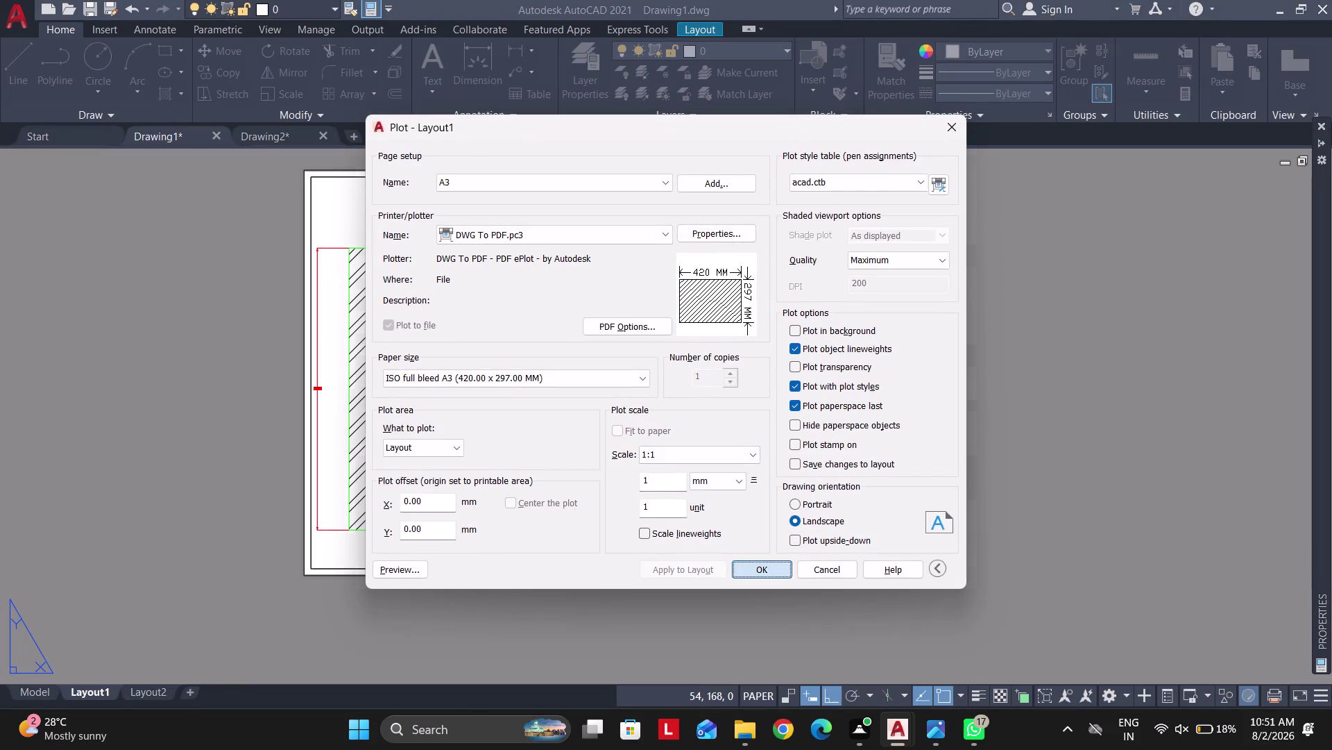
Save the plot as KITCHEN LAYOUT FRONT VIEW ELEVATION PDF and close the PDF view.
drag(676, 522, 544, 507)
text(KI)
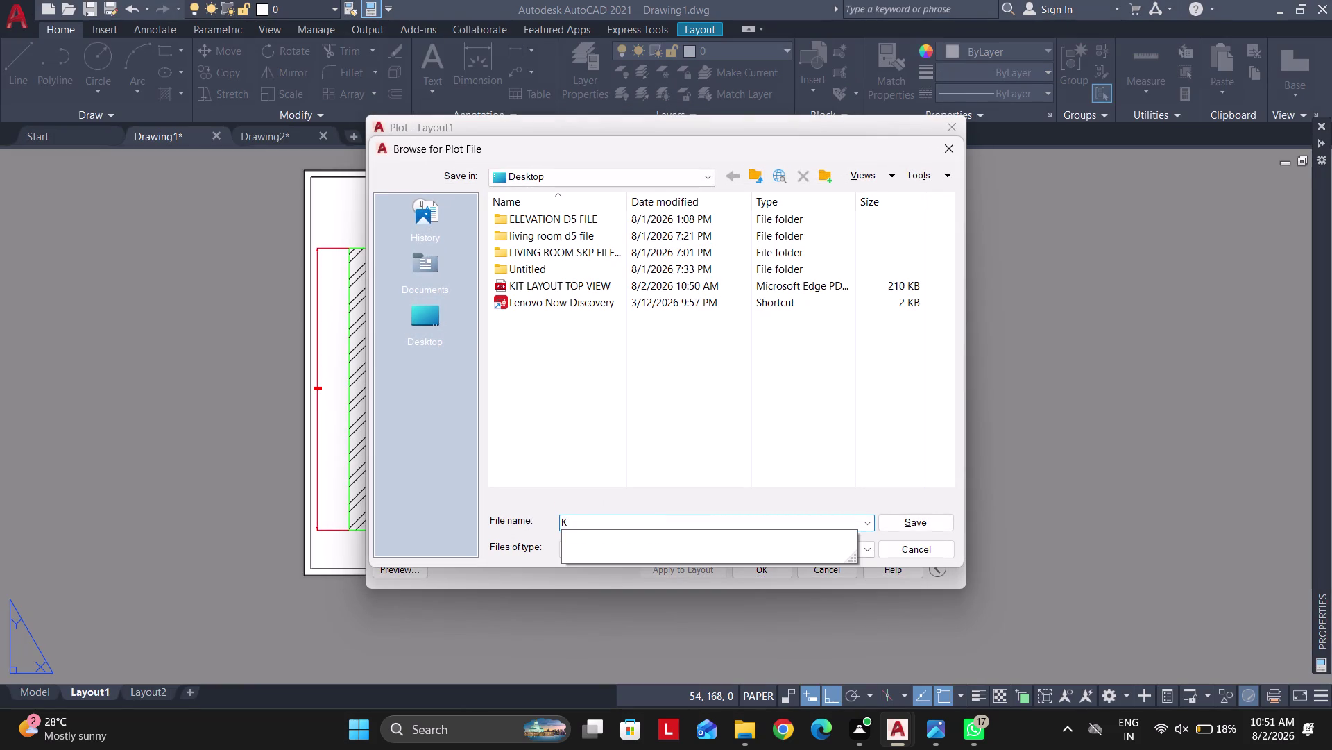
text(TCHEN LAY)
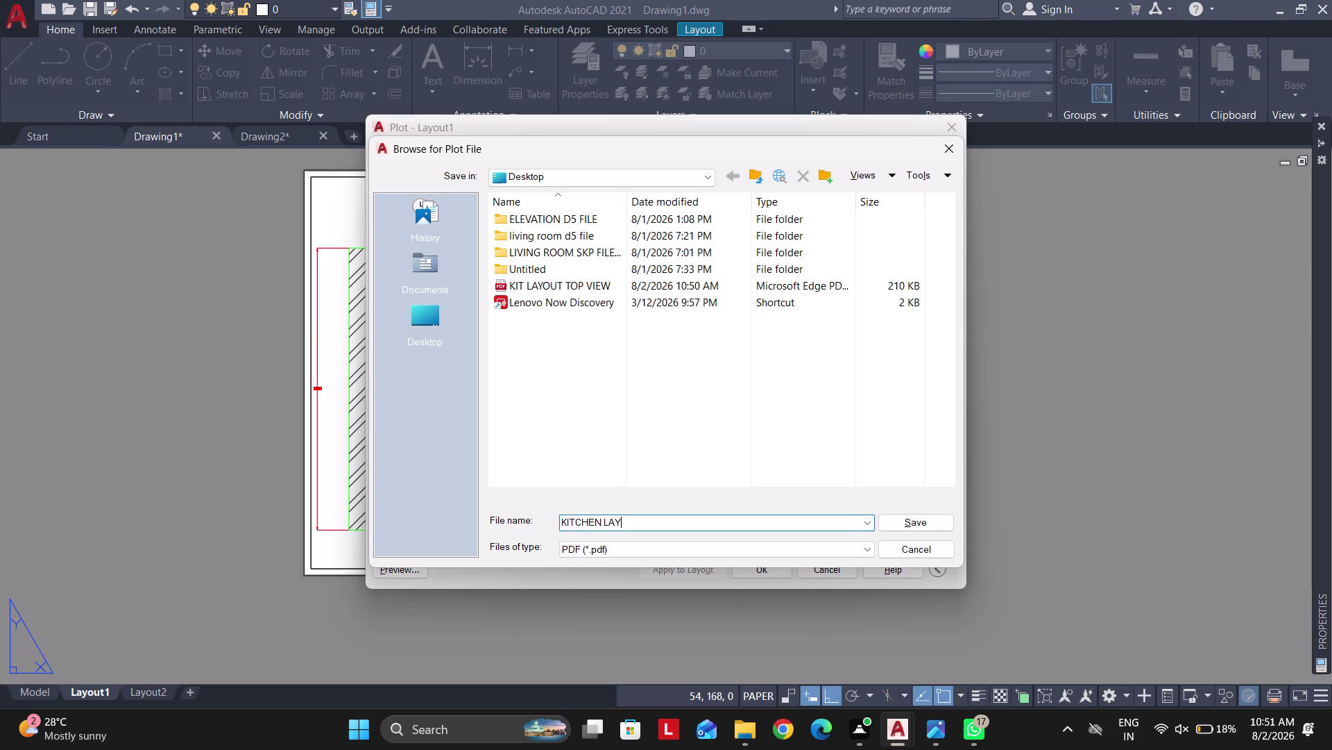
text(OUT FR)
text(OT)
key(BackSpace)
text(NT V)
text(IEW ELEVAT)
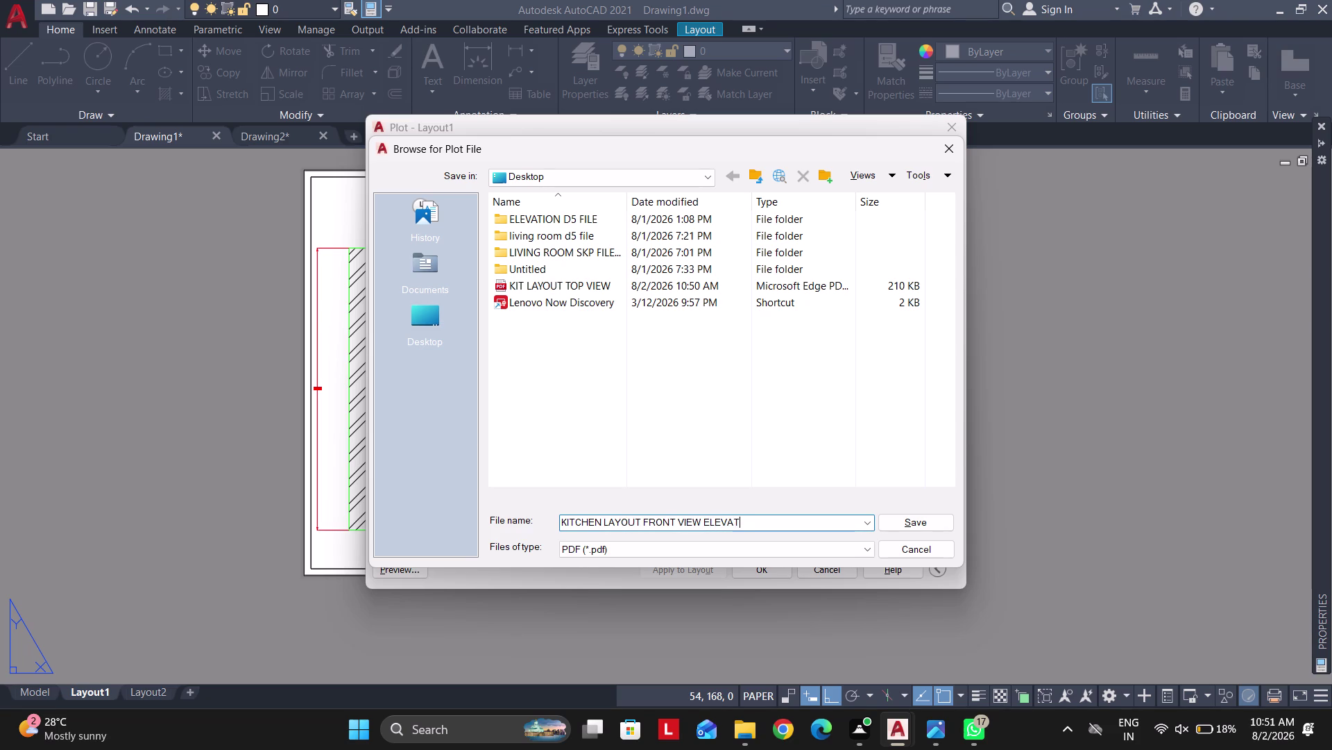
text(ION)
key(Return)
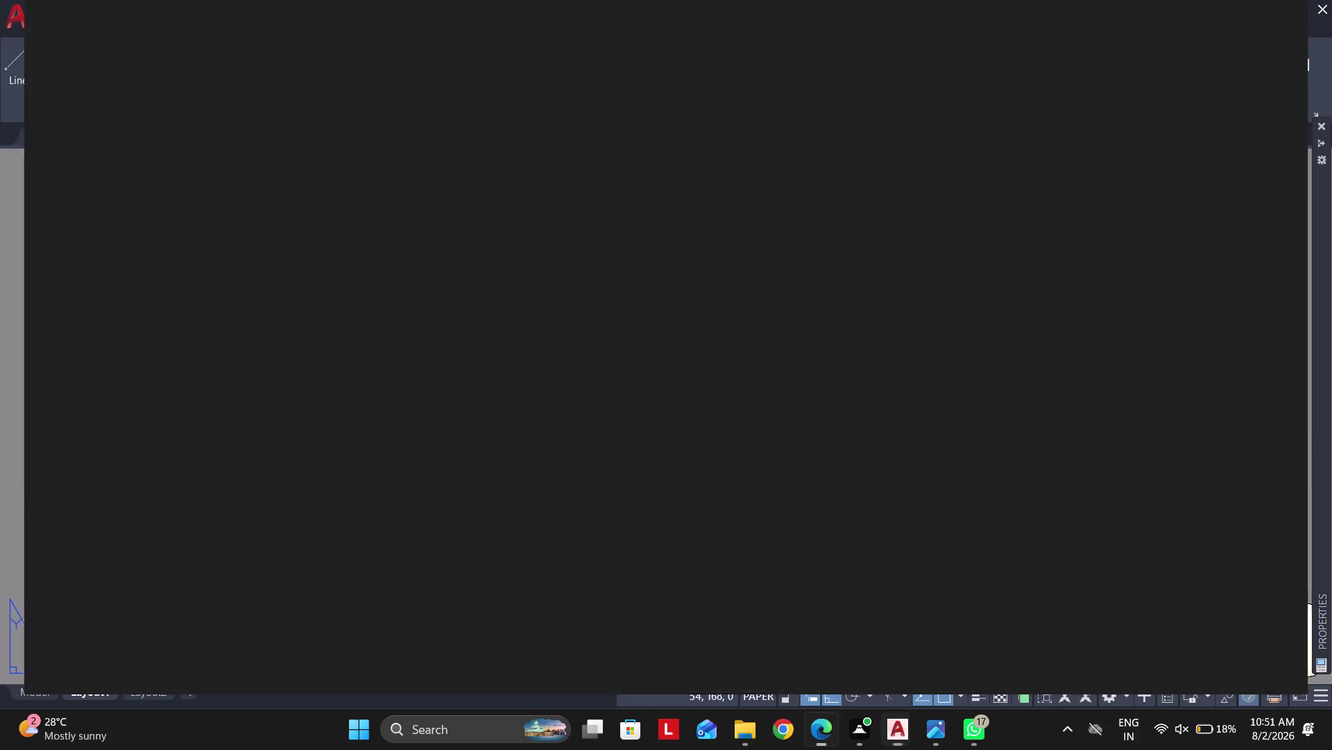
scroll(down, 3)
click(1329, 0)
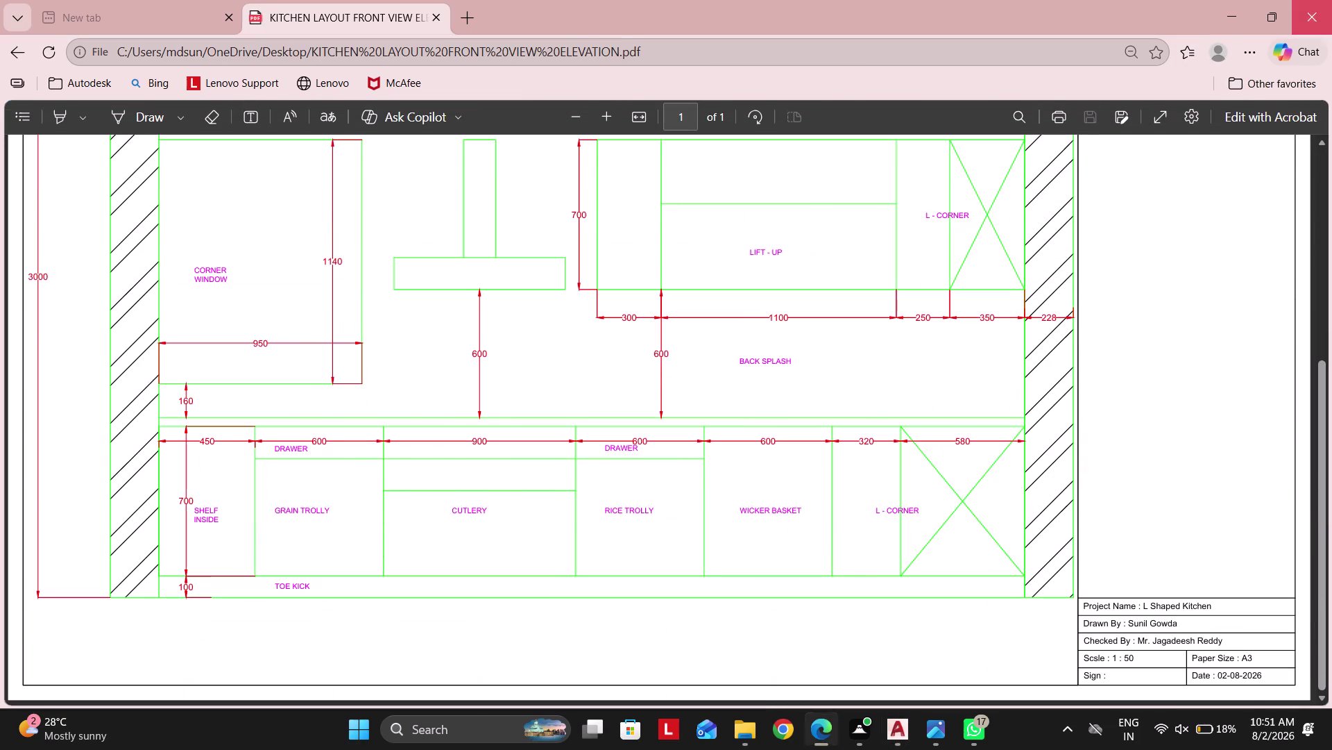
double_click(504, 293)
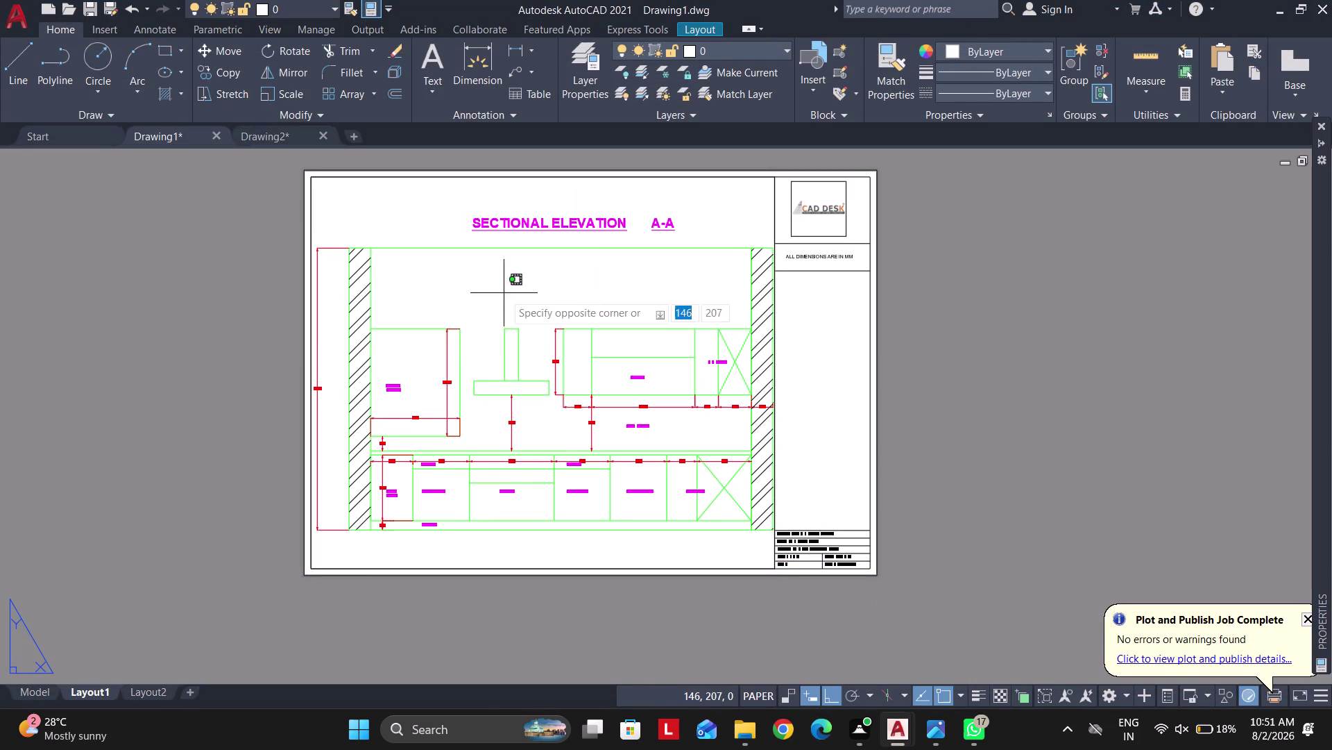
Zoom the Layout1 viewport to fit elevation B-B.
scroll(down, 3)
middle_drag(582, 334, 424, 333)
scroll(down, 3)
text(Z)
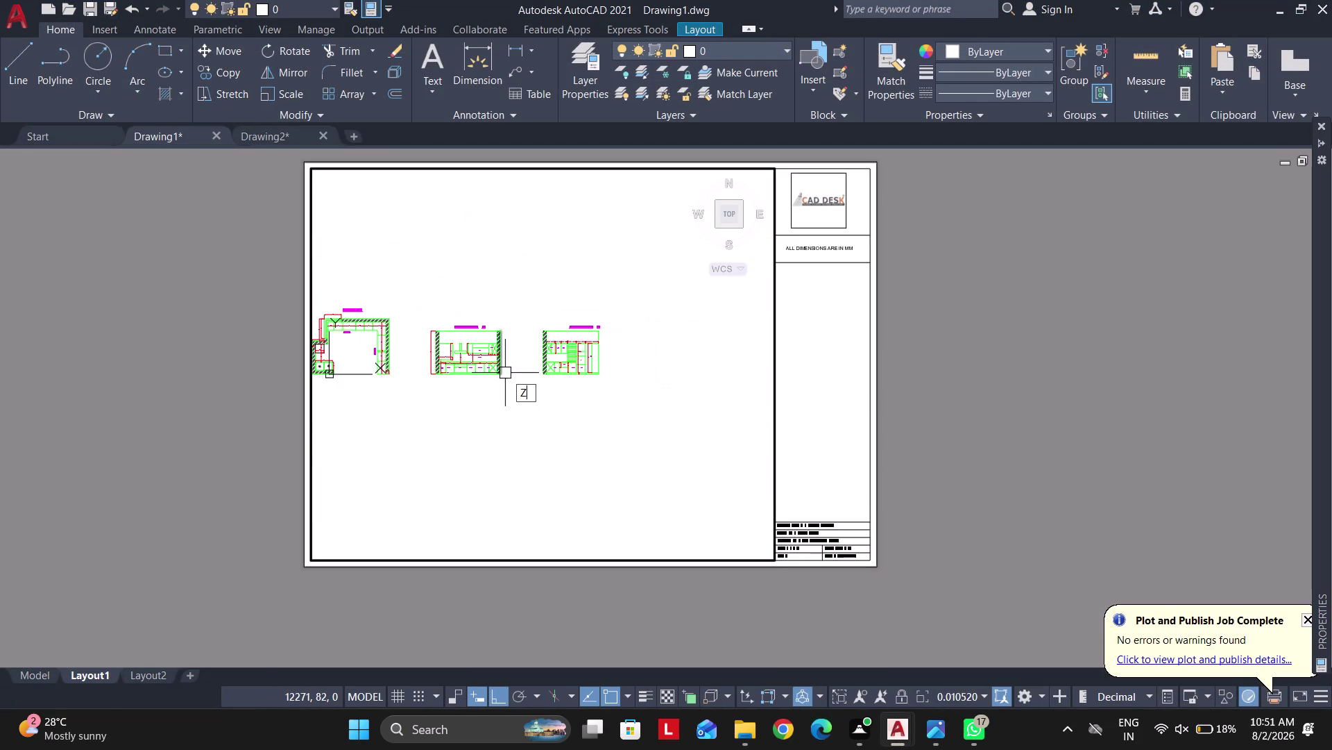
key(space)
text(O)
key(space)
scroll(up, 3)
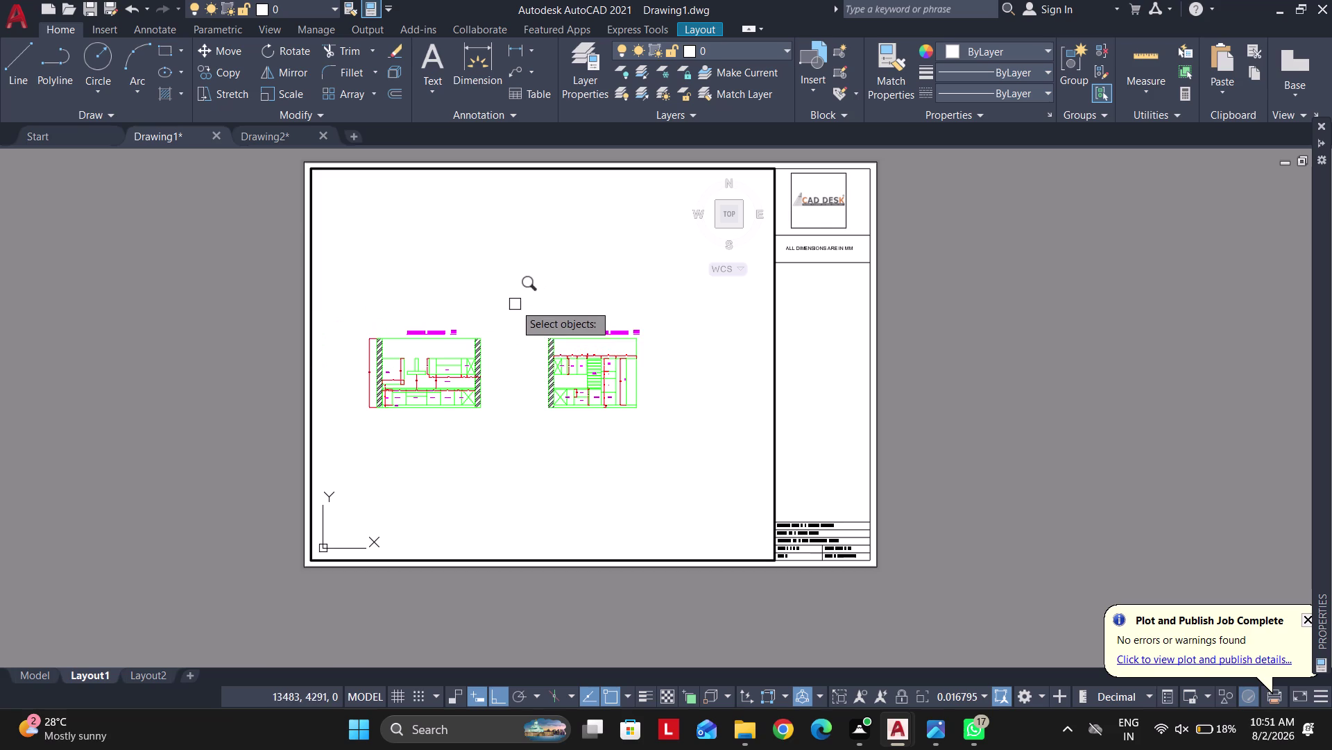
click(515, 303)
click(703, 453)
key(space)
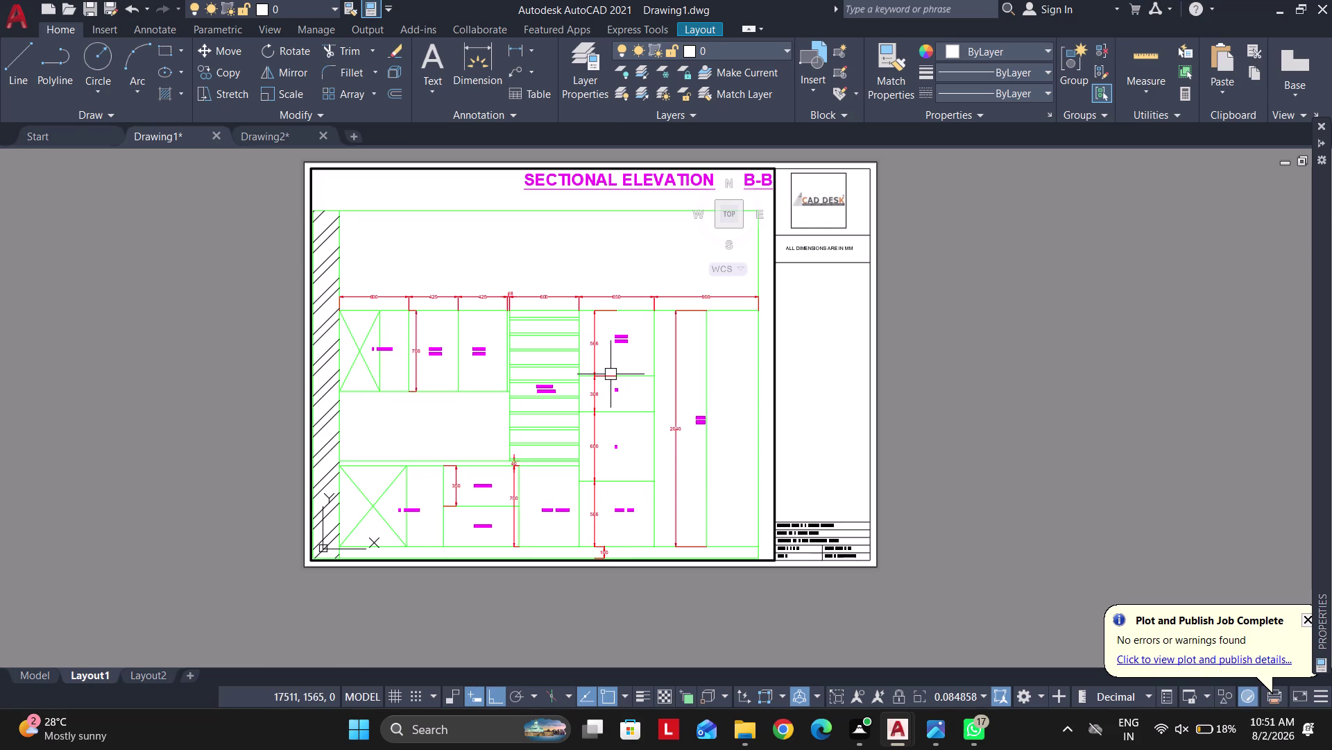
Leave the viewport and return to model space.
click(0, 391)
double_click(103, 412)
key(Escape)
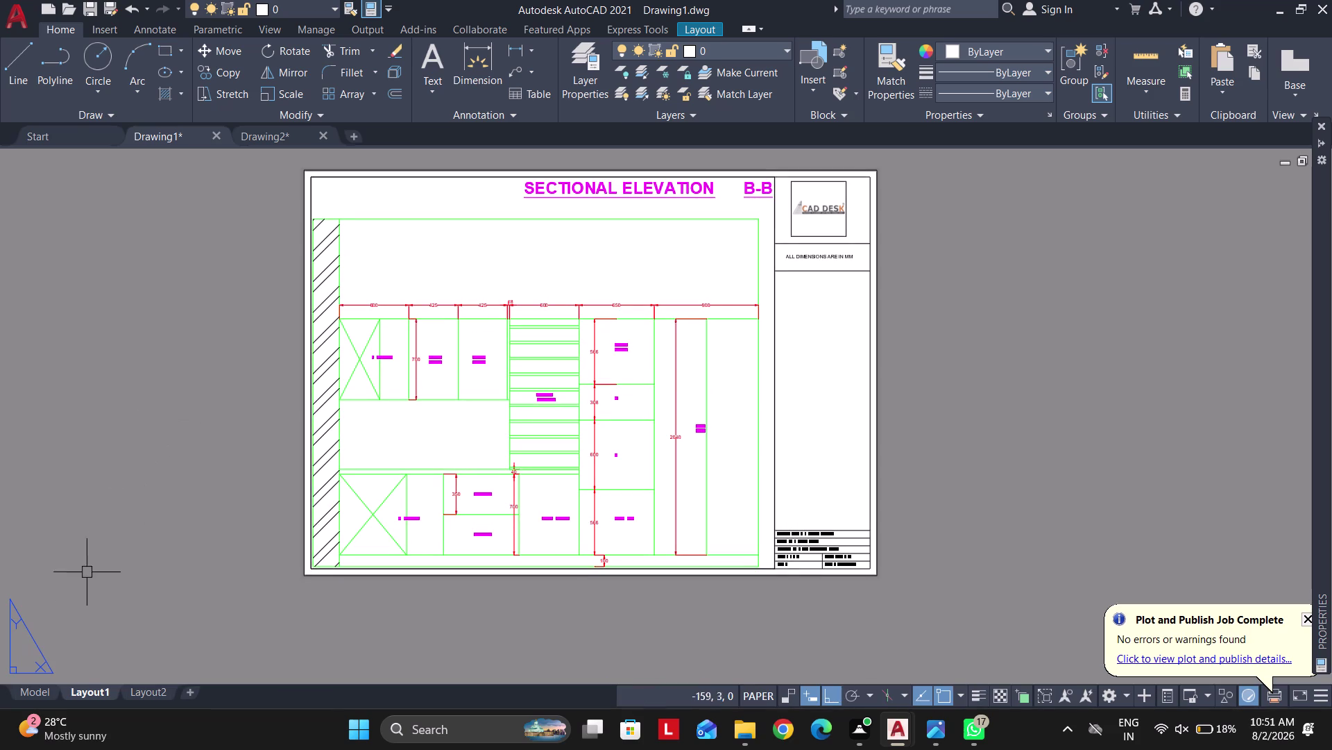
click(39, 695)
Select the SECTIONAL ELEVATION B-B title text.
scroll(up, 3)
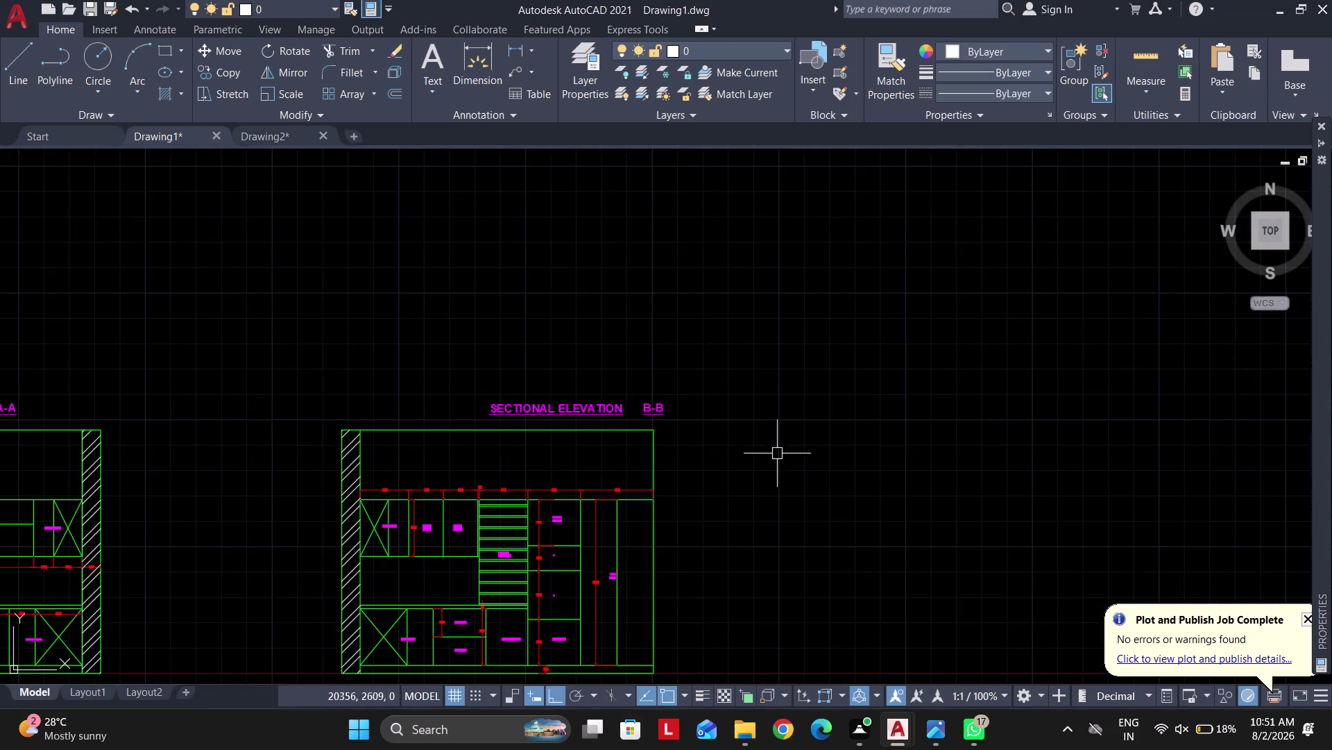
scroll(up, 3)
drag(678, 419, 673, 411)
click(600, 345)
Move the title to centre above elevation B-B and check Layout1.
key(m)
key(space)
click(627, 403)
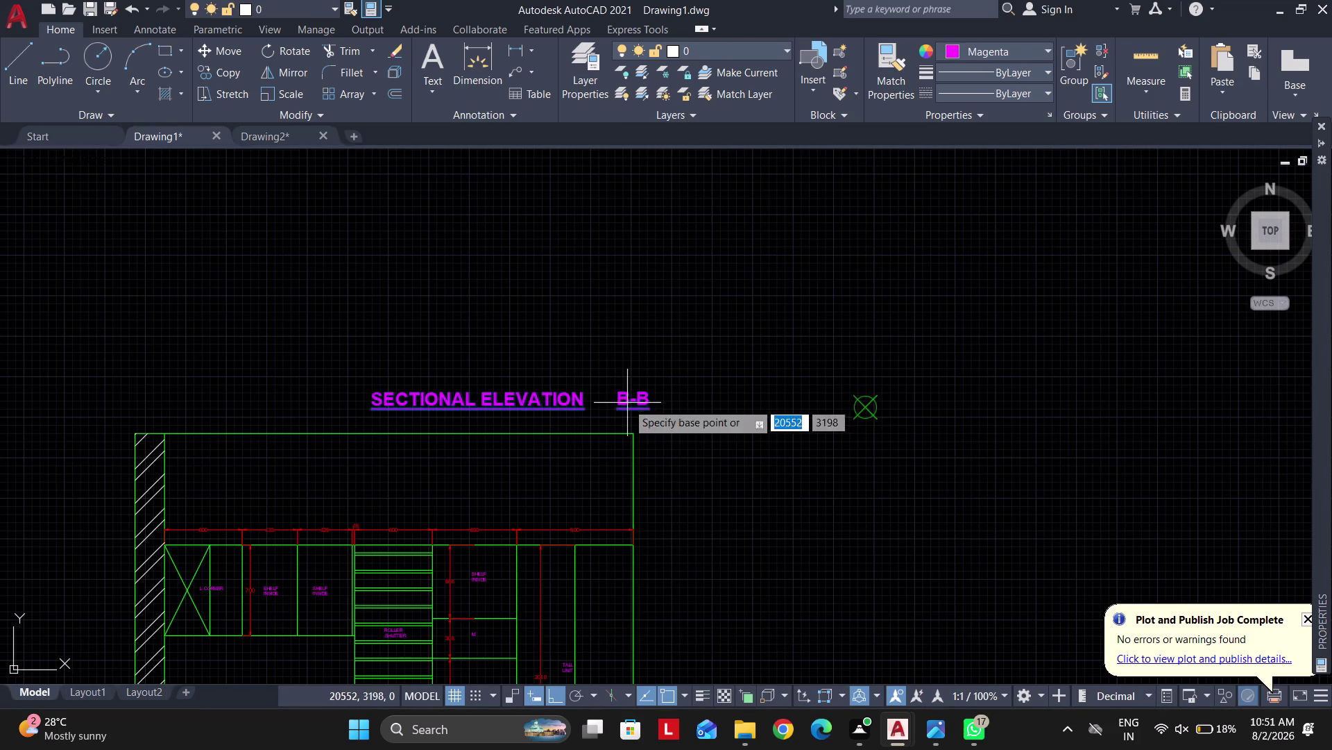
scroll(up, 3)
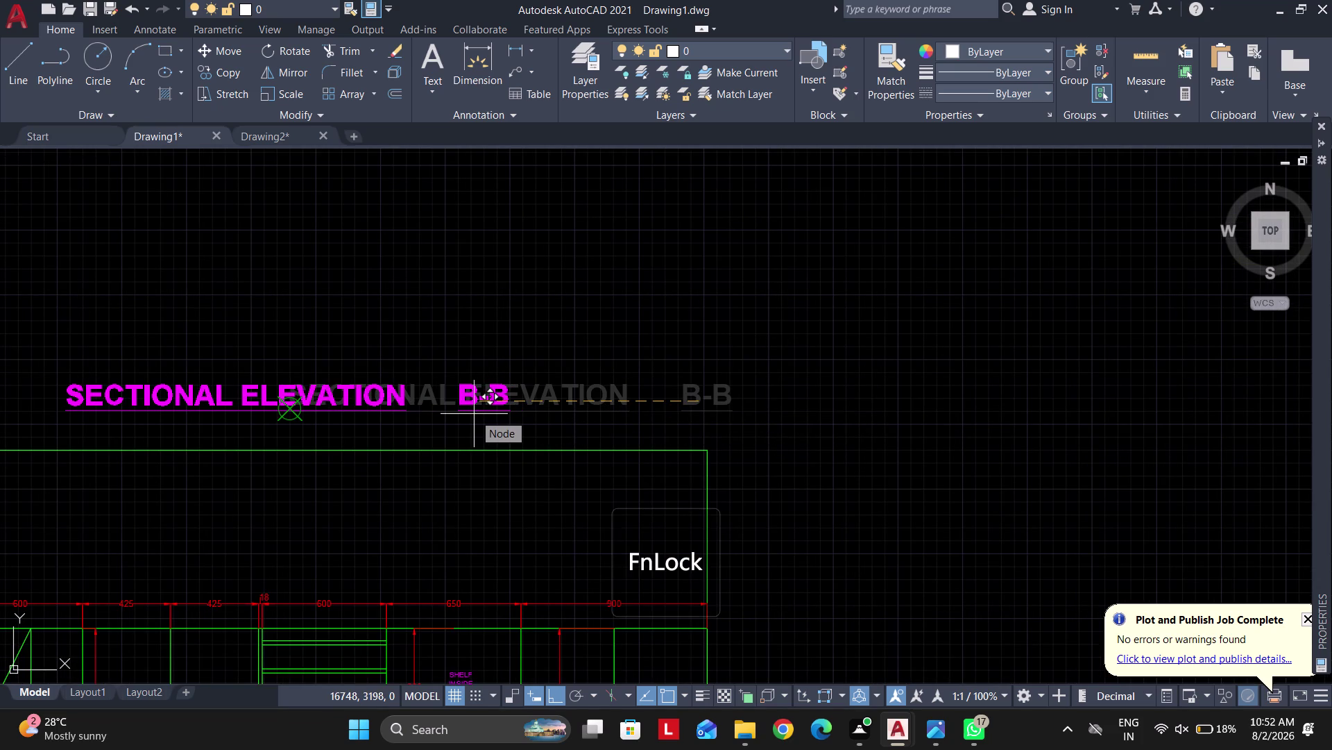
key(F3)
middle_drag(446, 410, 654, 406)
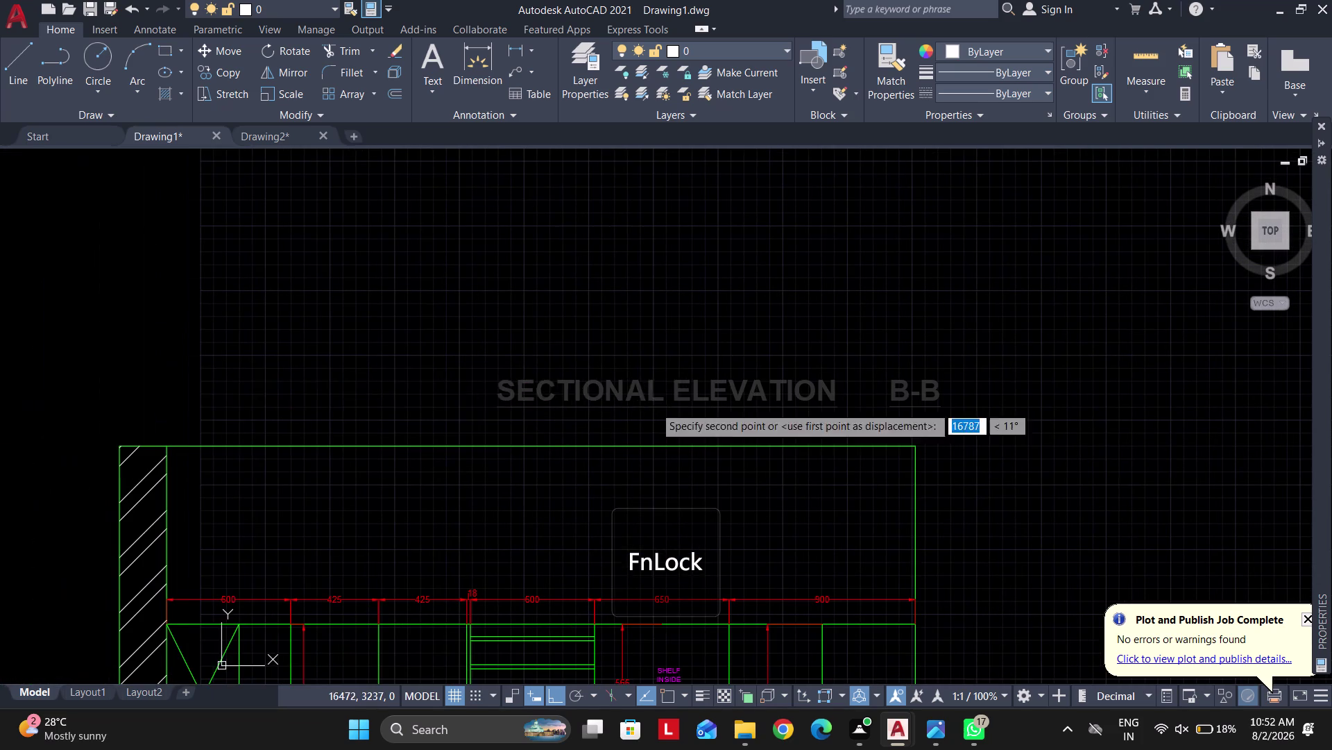
click(714, 419)
scroll(down, 3)
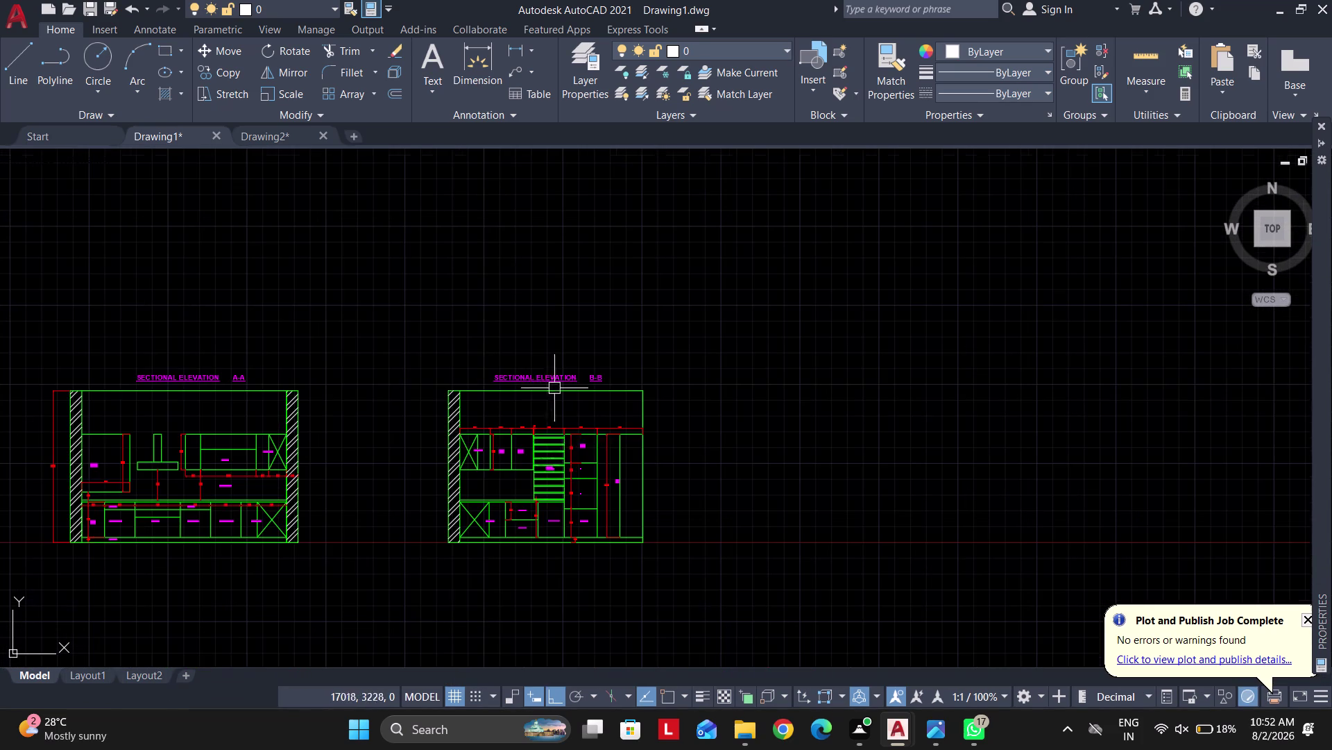
click(100, 674)
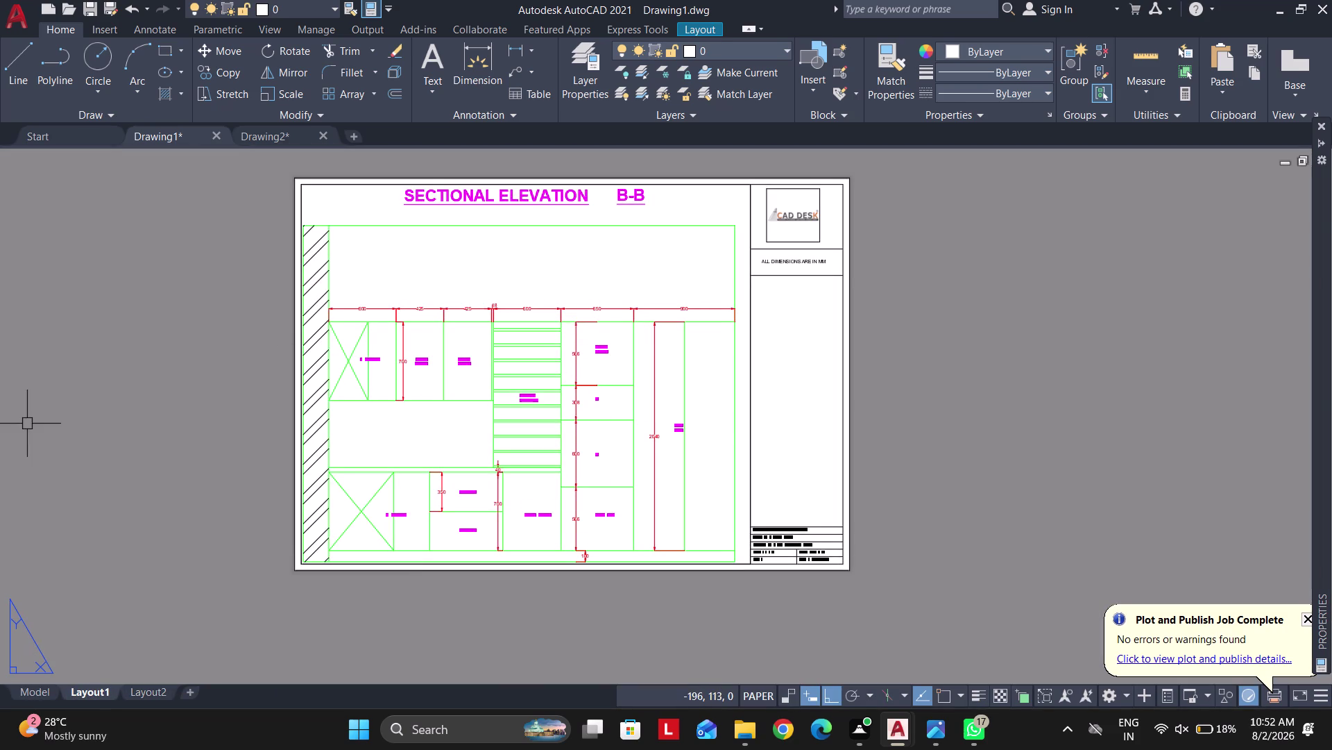
Return to model space and window-select the green outline lines of elevation B-B.
click(16, 694)
scroll(up, 3)
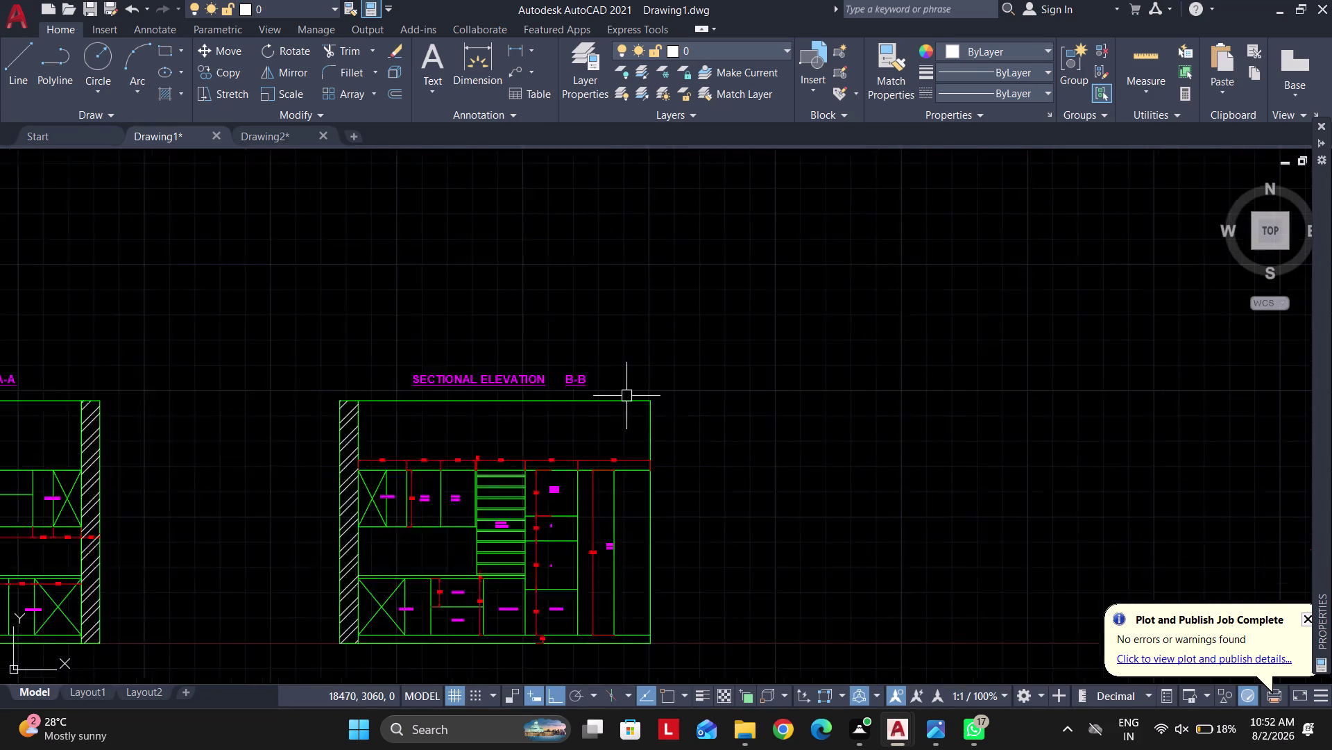
scroll(up, 3)
click(701, 412)
click(722, 459)
click(718, 499)
click(631, 433)
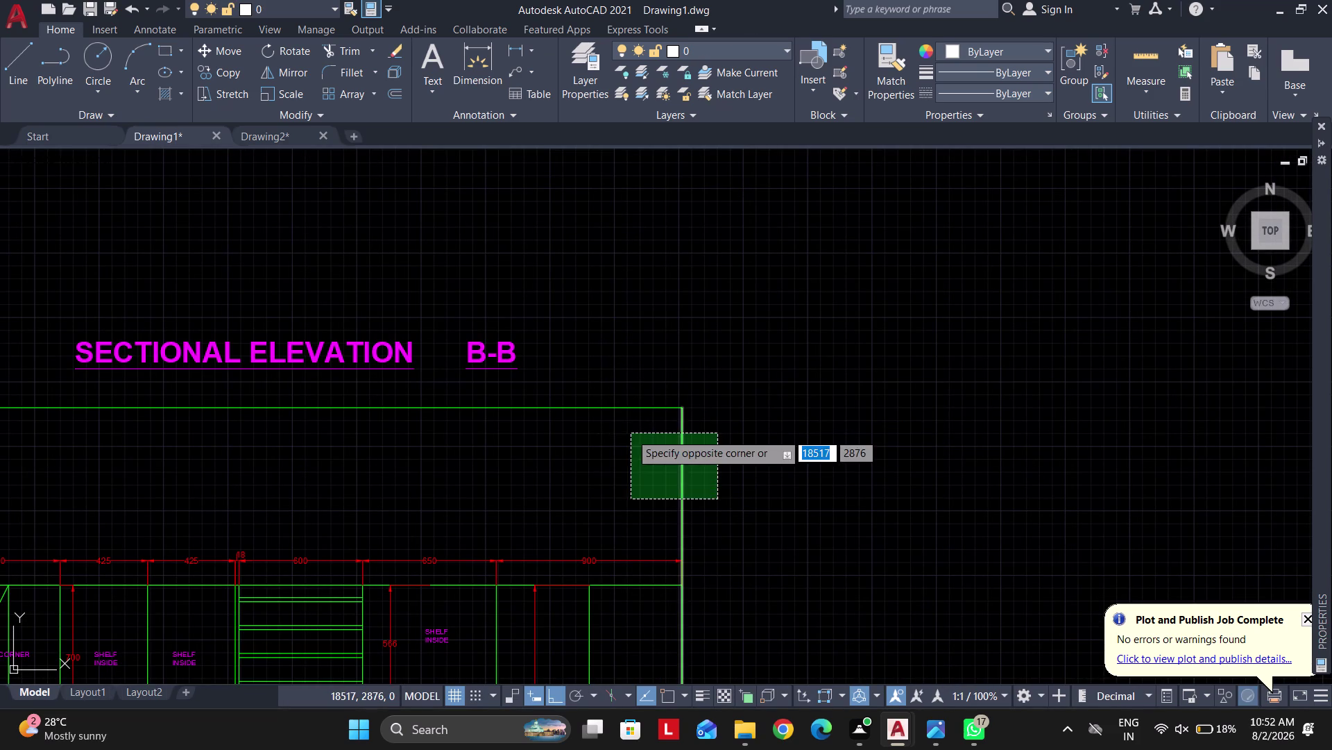
right_click(632, 433)
click(696, 275)
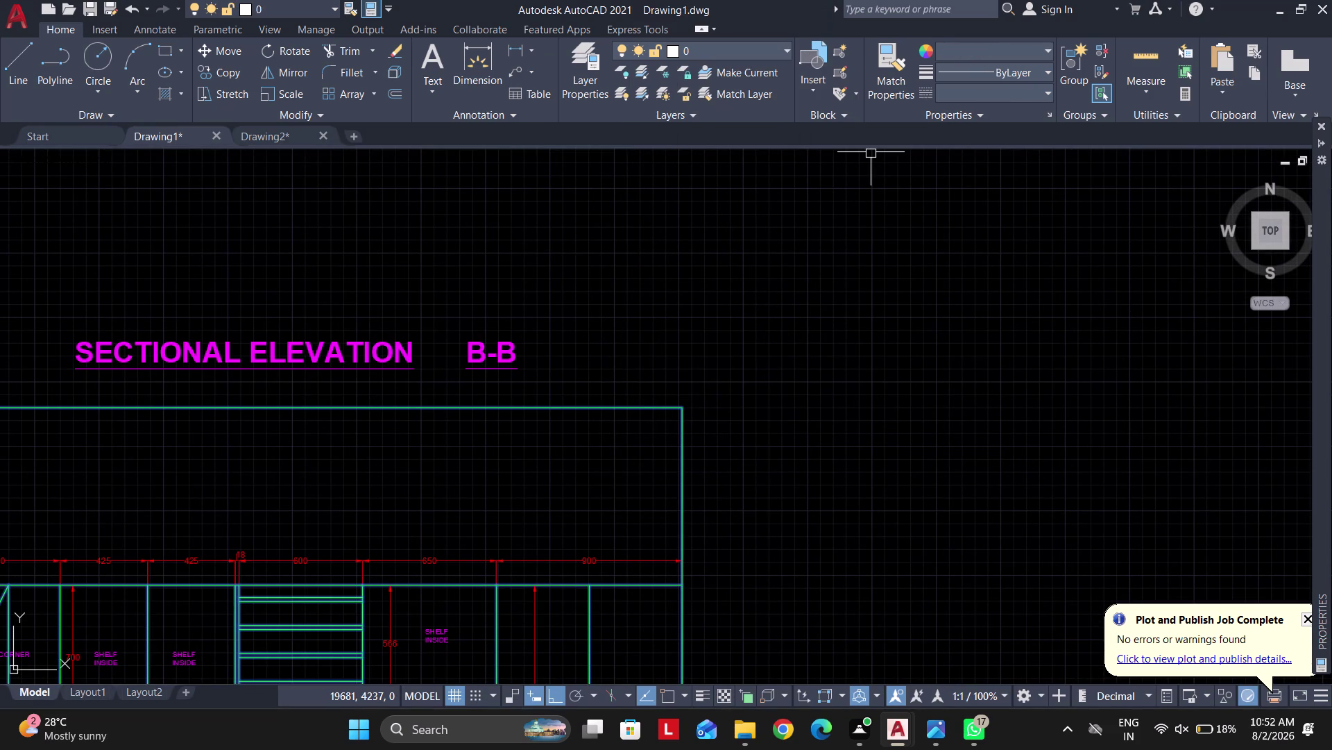
Set the selected lines' colour to white and clear the selection.
click(959, 56)
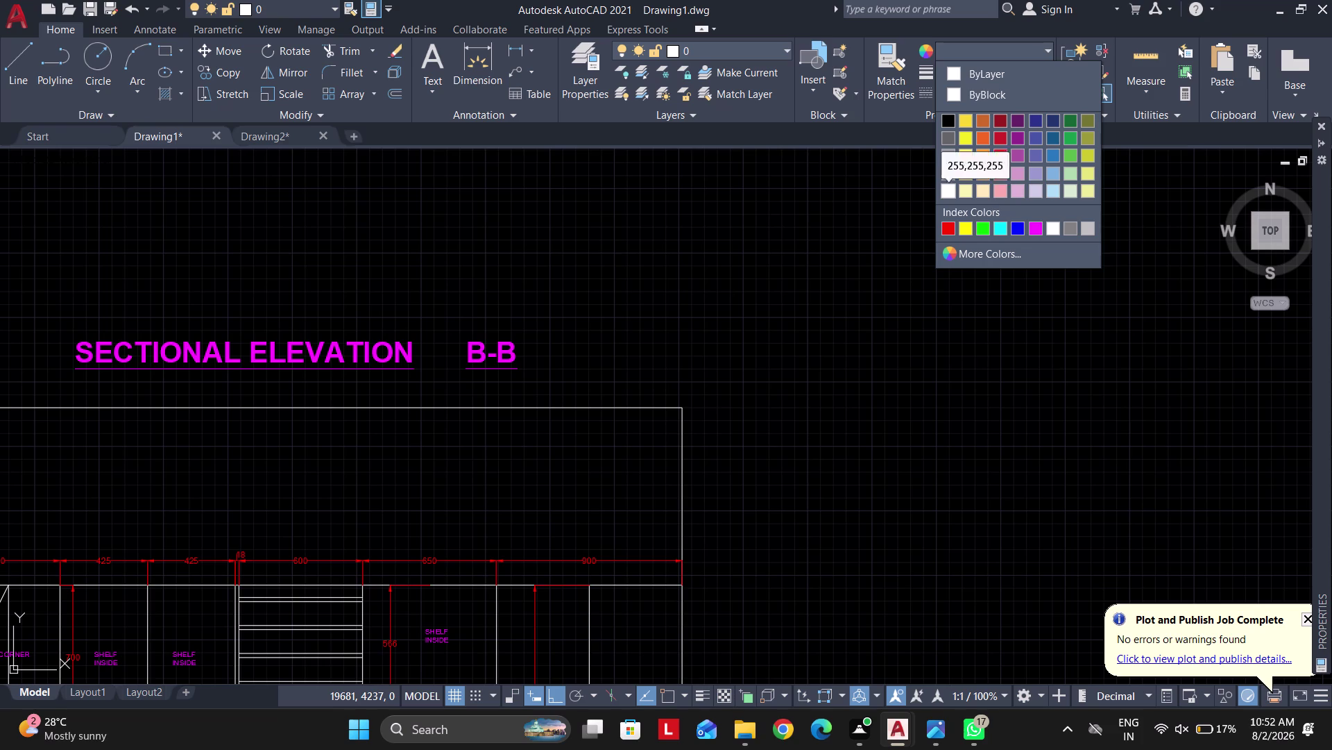
click(991, 73)
key(Escape)
key(Escape)
scroll(down, 3)
key(Escape)
key(Escape)
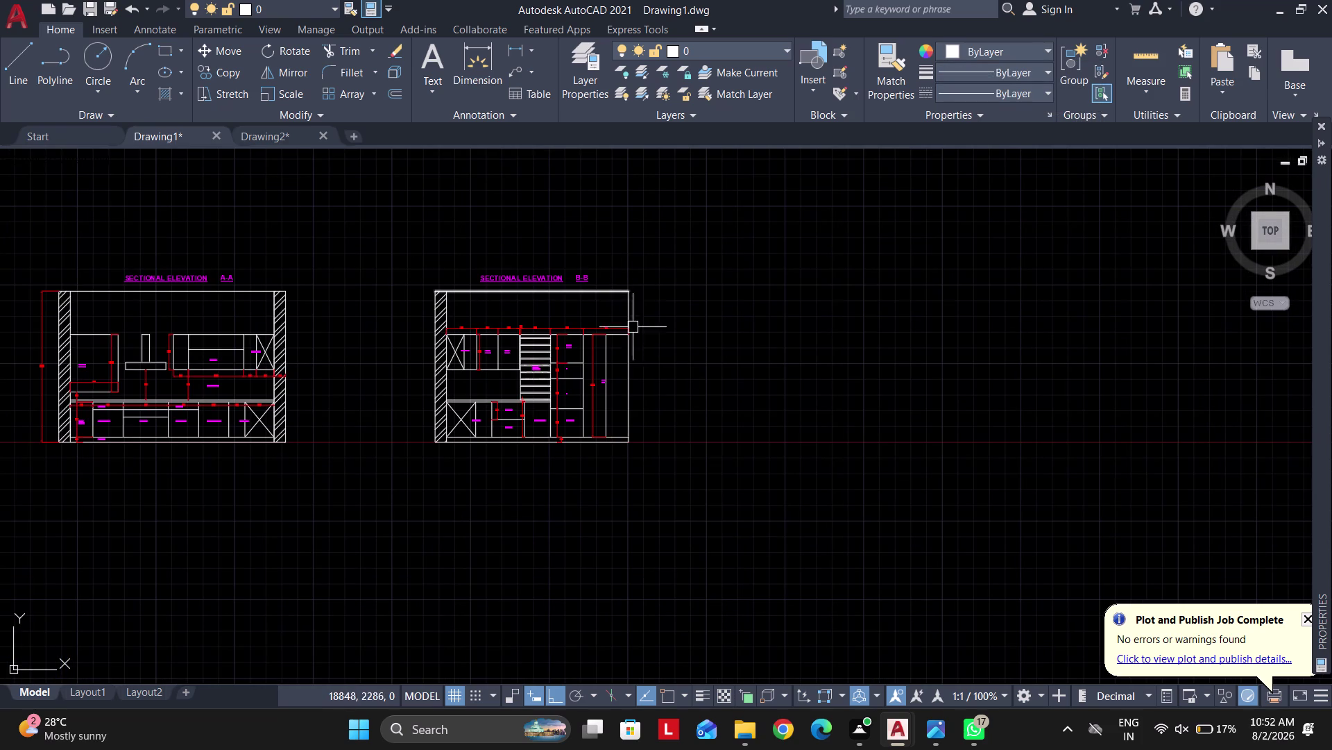
Show and close the Properties panel, then zoom out to all three kitchen drawings.
key(Escape)
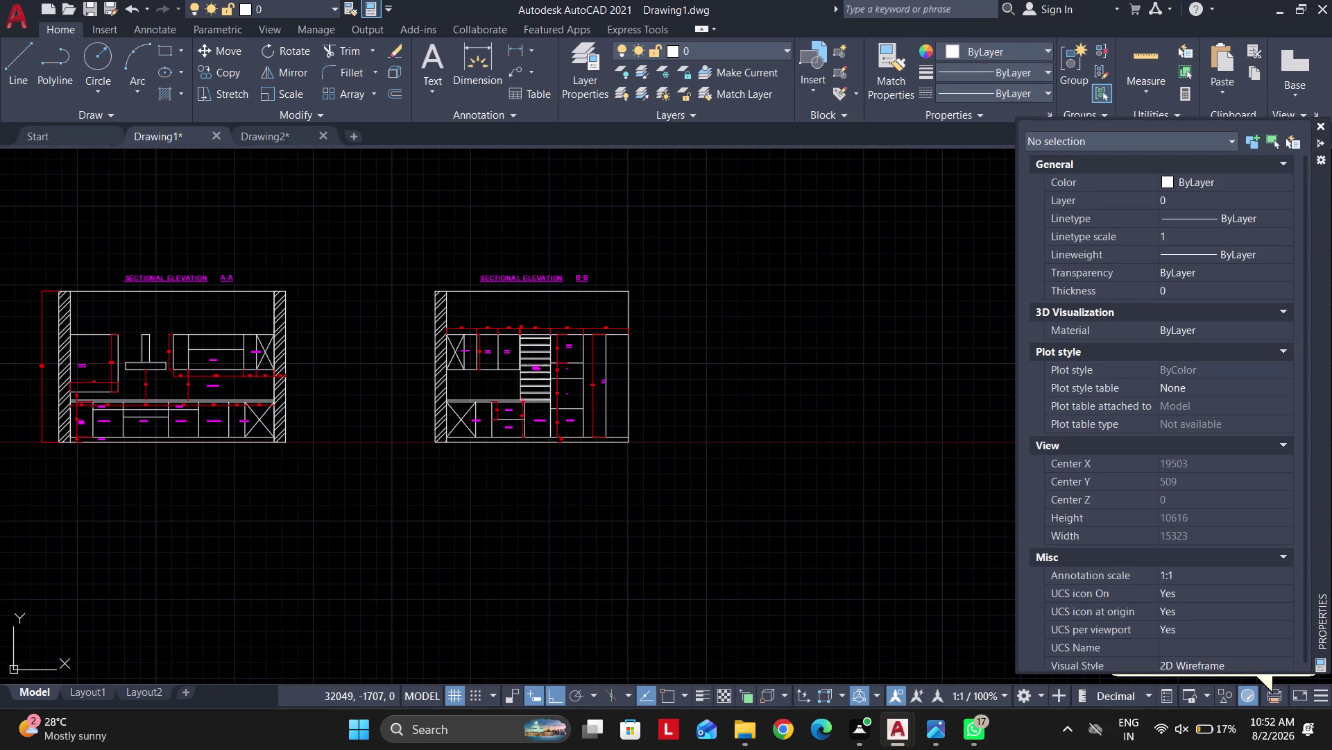
click(1319, 127)
key(Escape)
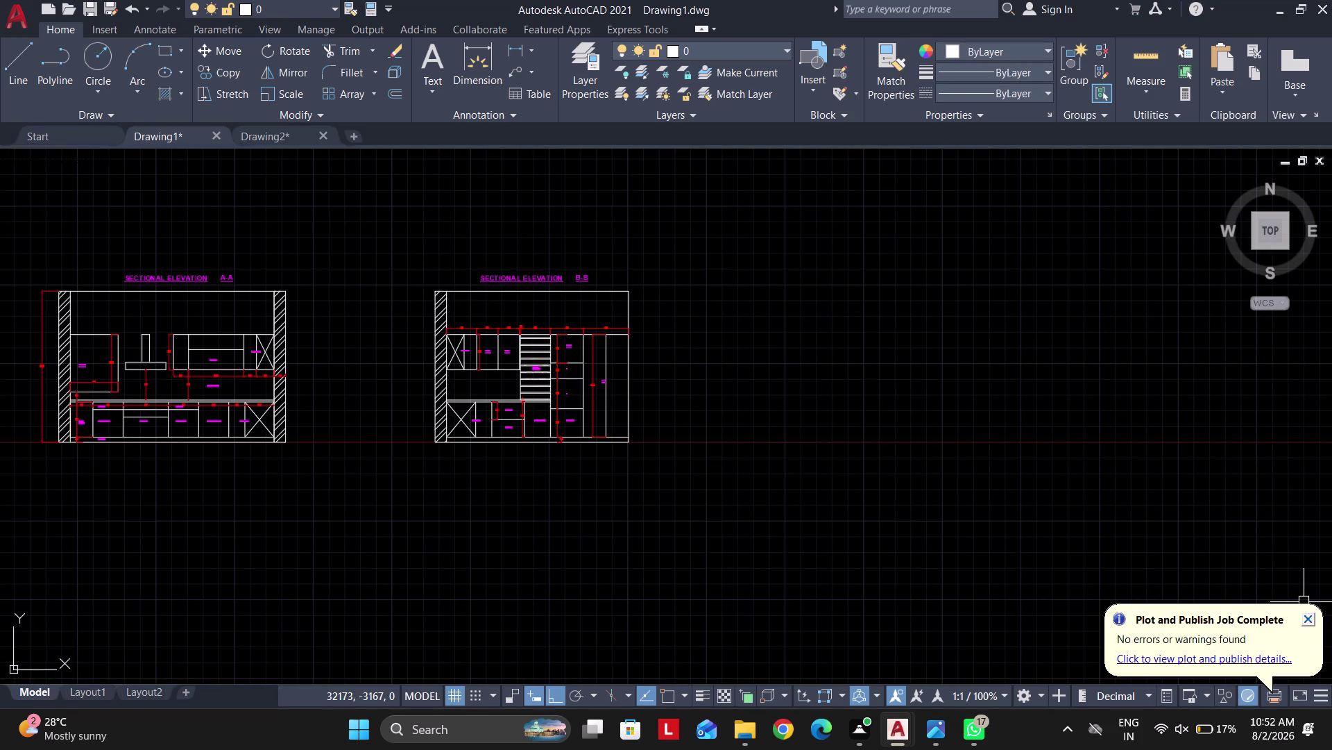
click(1306, 621)
key(Escape)
middle_drag(287, 433, 791, 417)
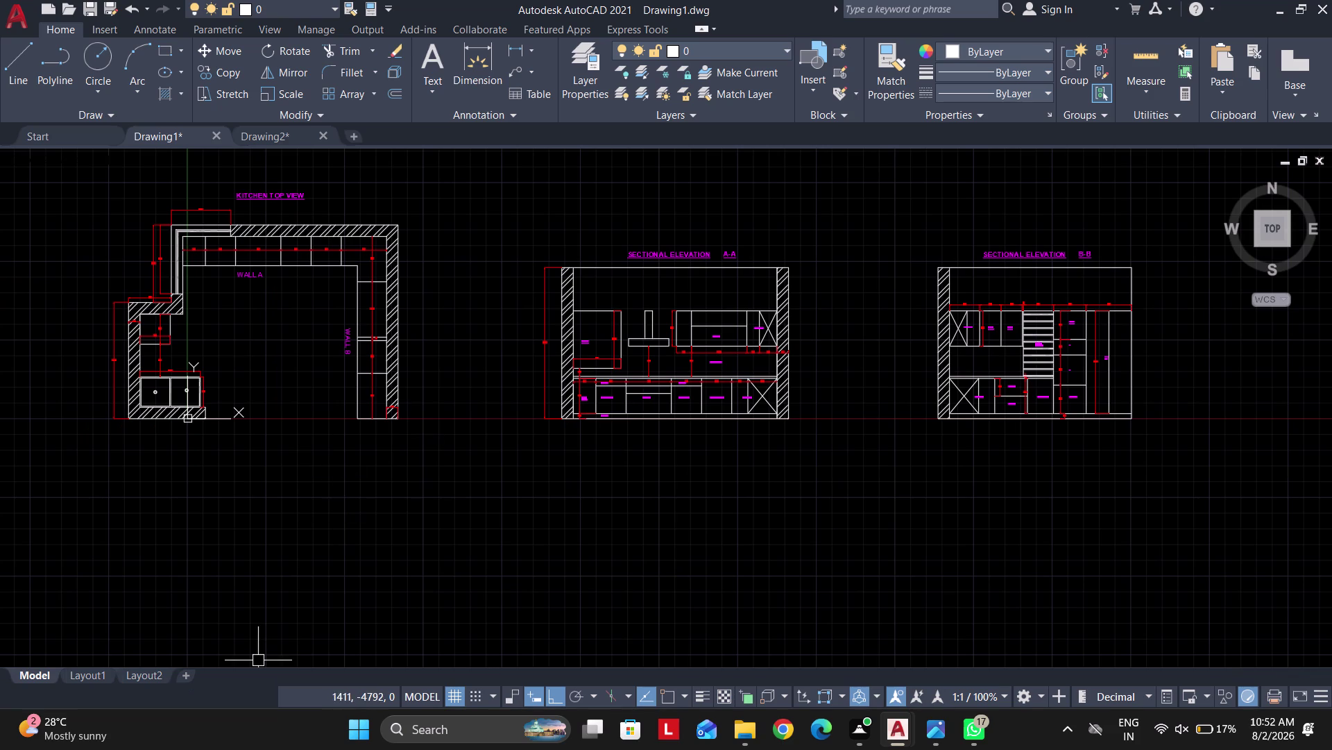
Switch to the Layout1 sheet to review elevation B-B with white outlines.
click(93, 665)
key(Escape)
click(85, 682)
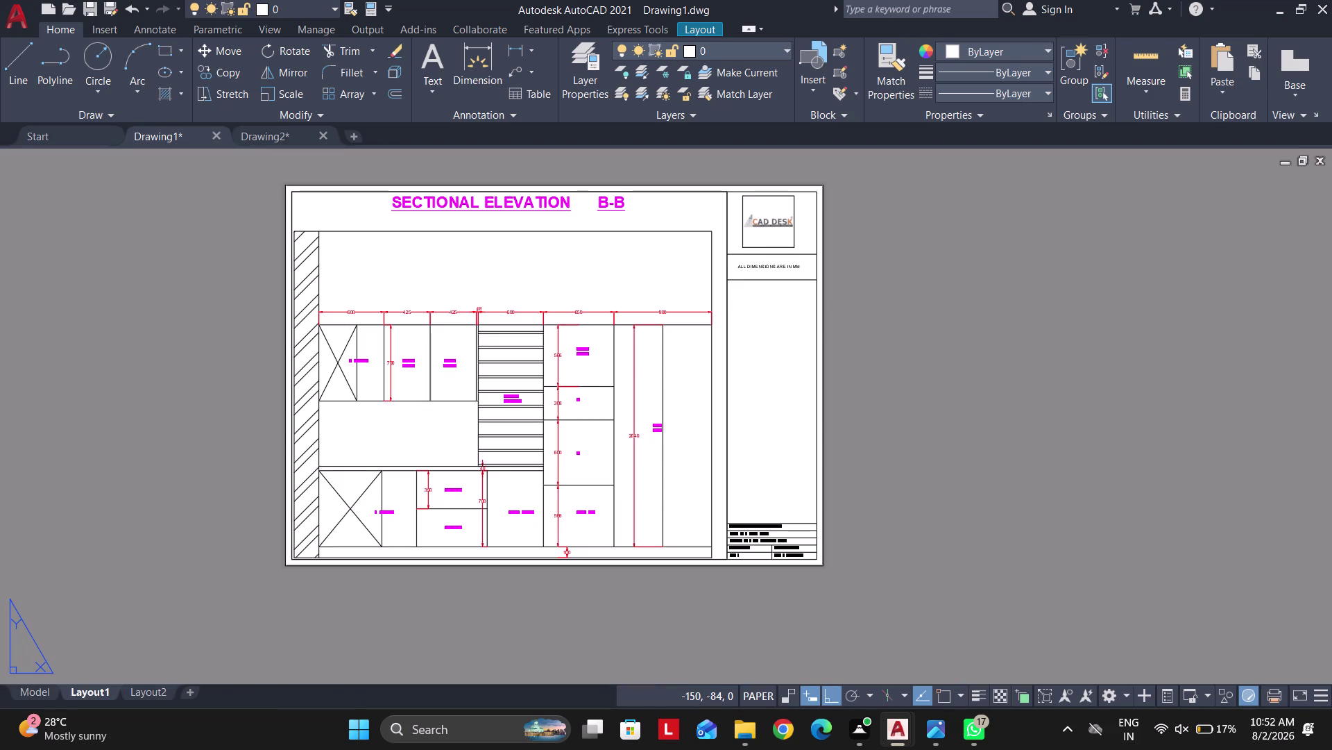
scroll(up, 3)
scroll(down, 3)
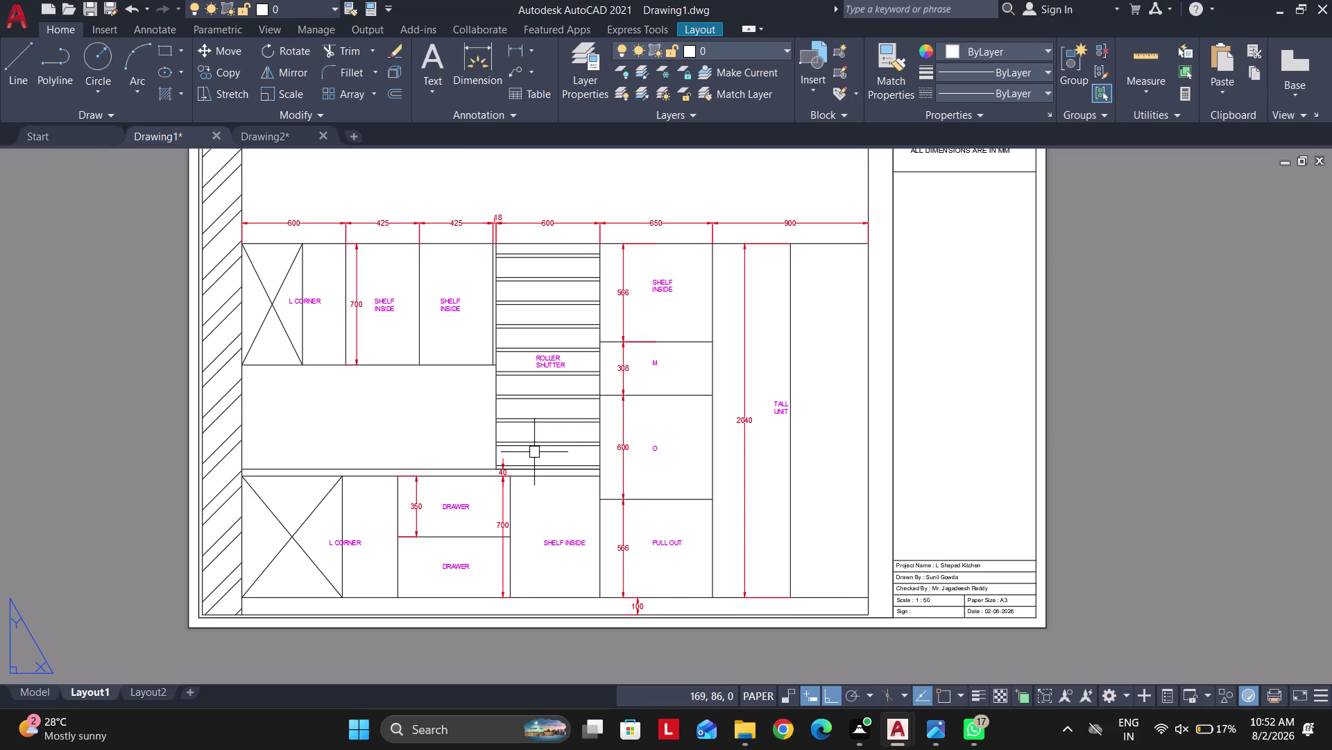
scroll(up, 3)
key(Escape)
scroll(down, 3)
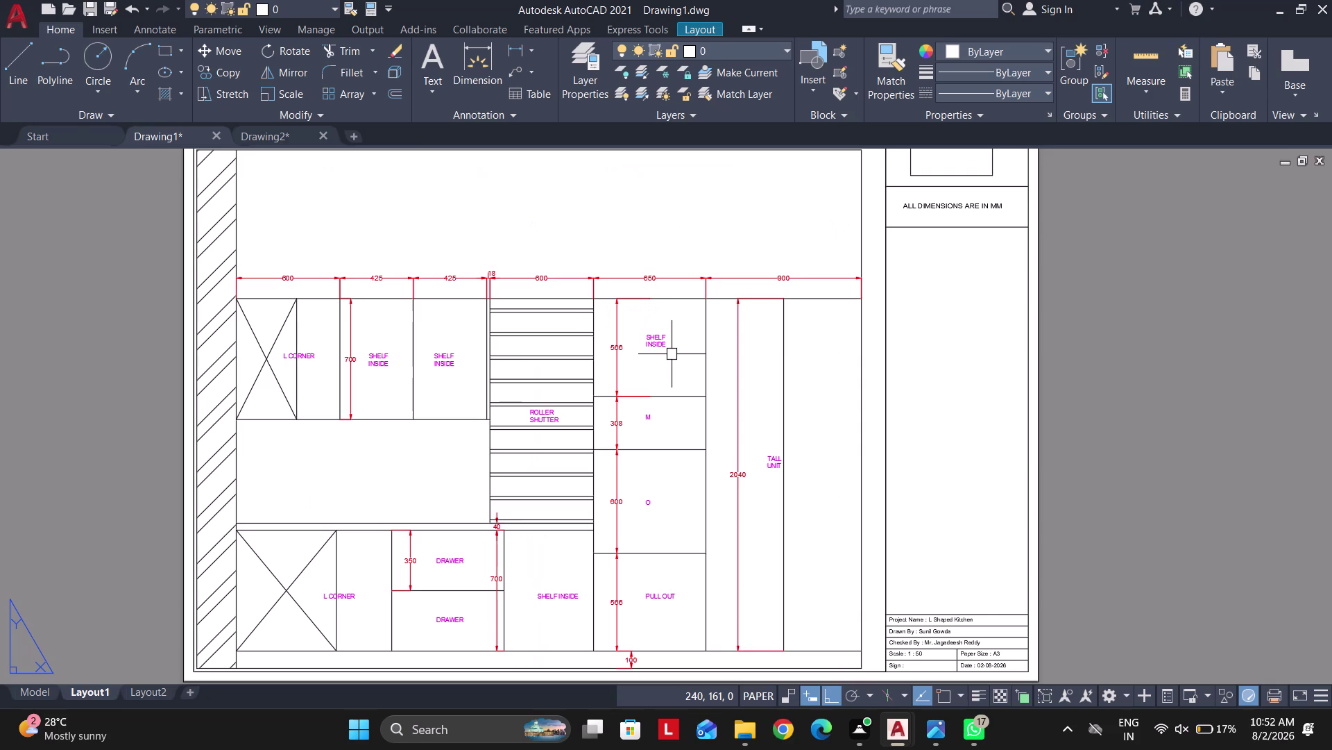
scroll(down, 3)
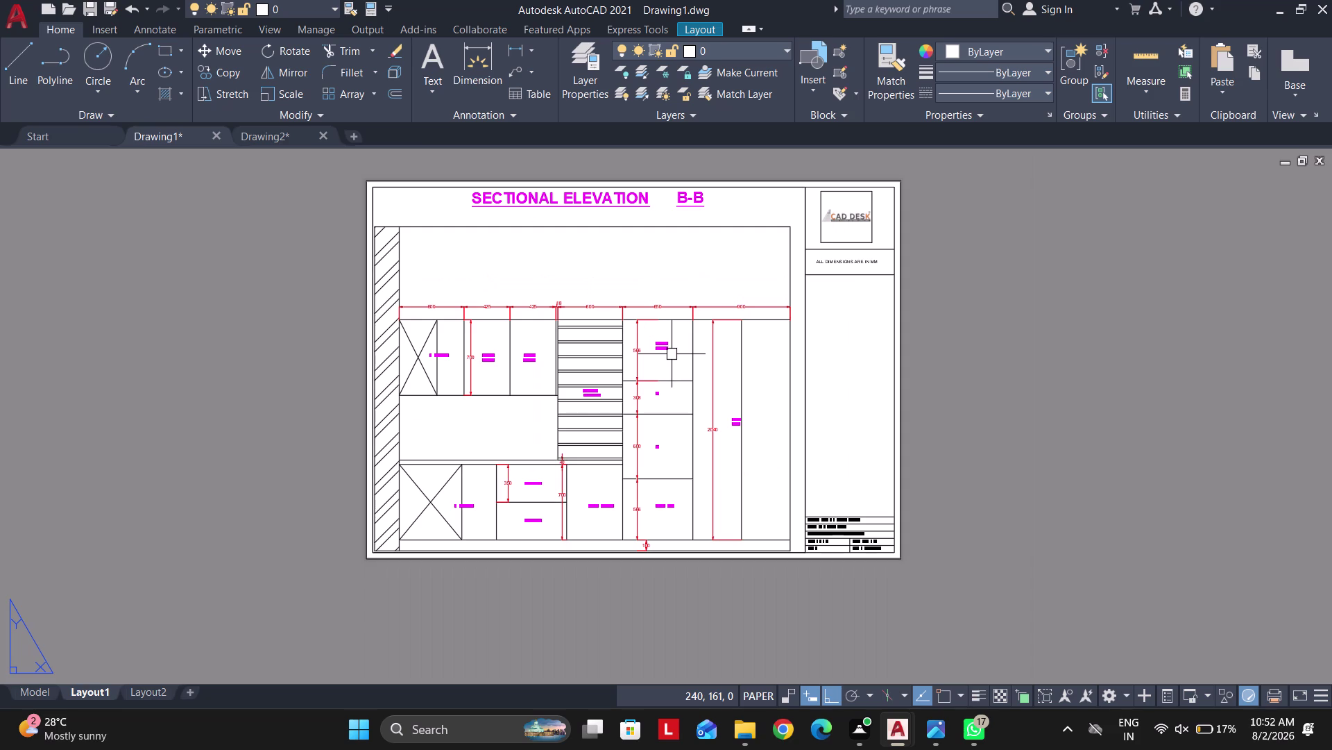
scroll(up, 3)
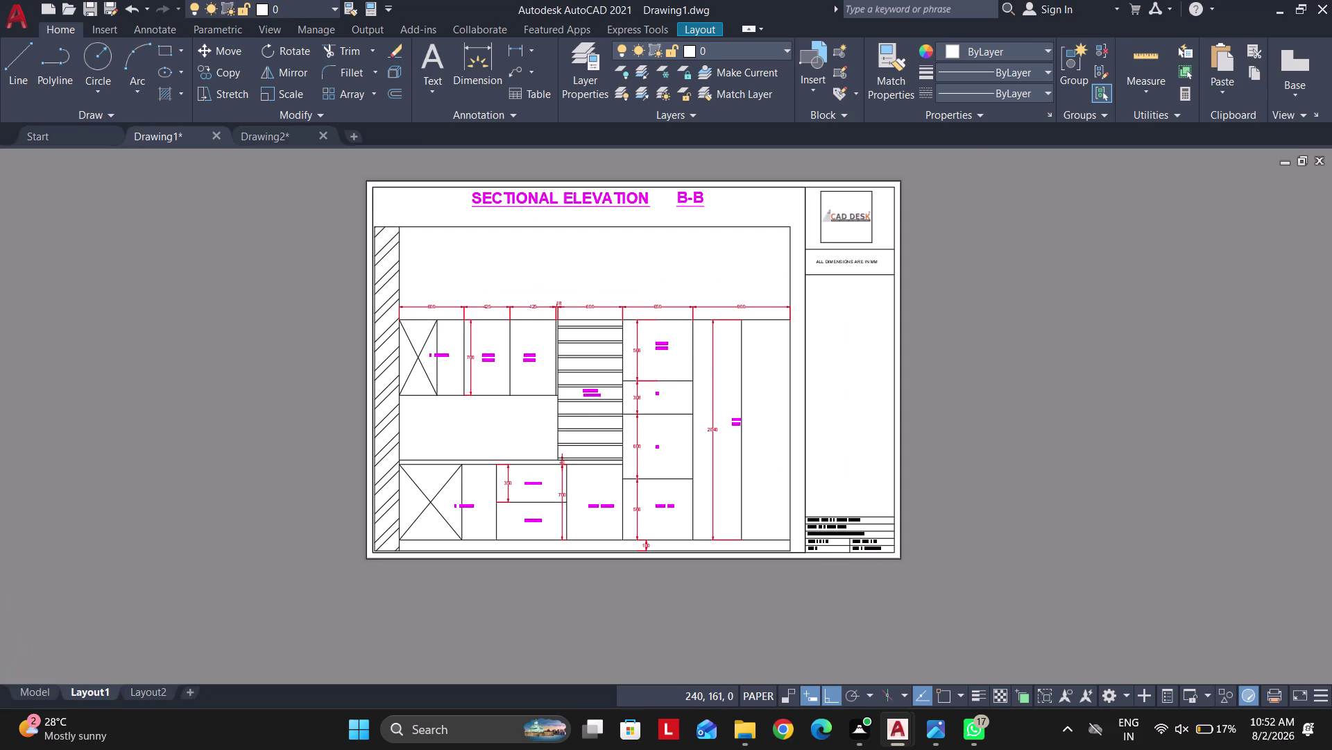
scroll(up, 3)
key(Escape)
scroll(down, 3)
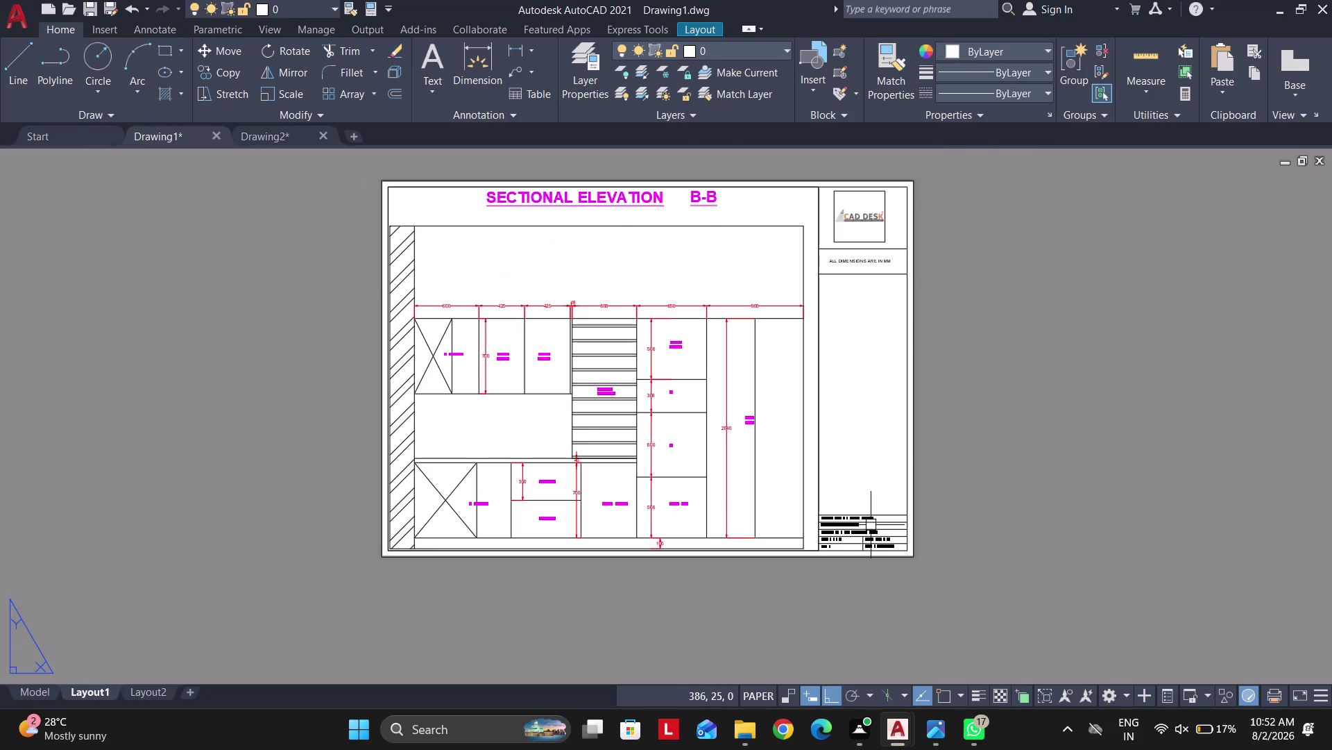
scroll(up, 3)
scroll(down, 3)
scroll(up, 3)
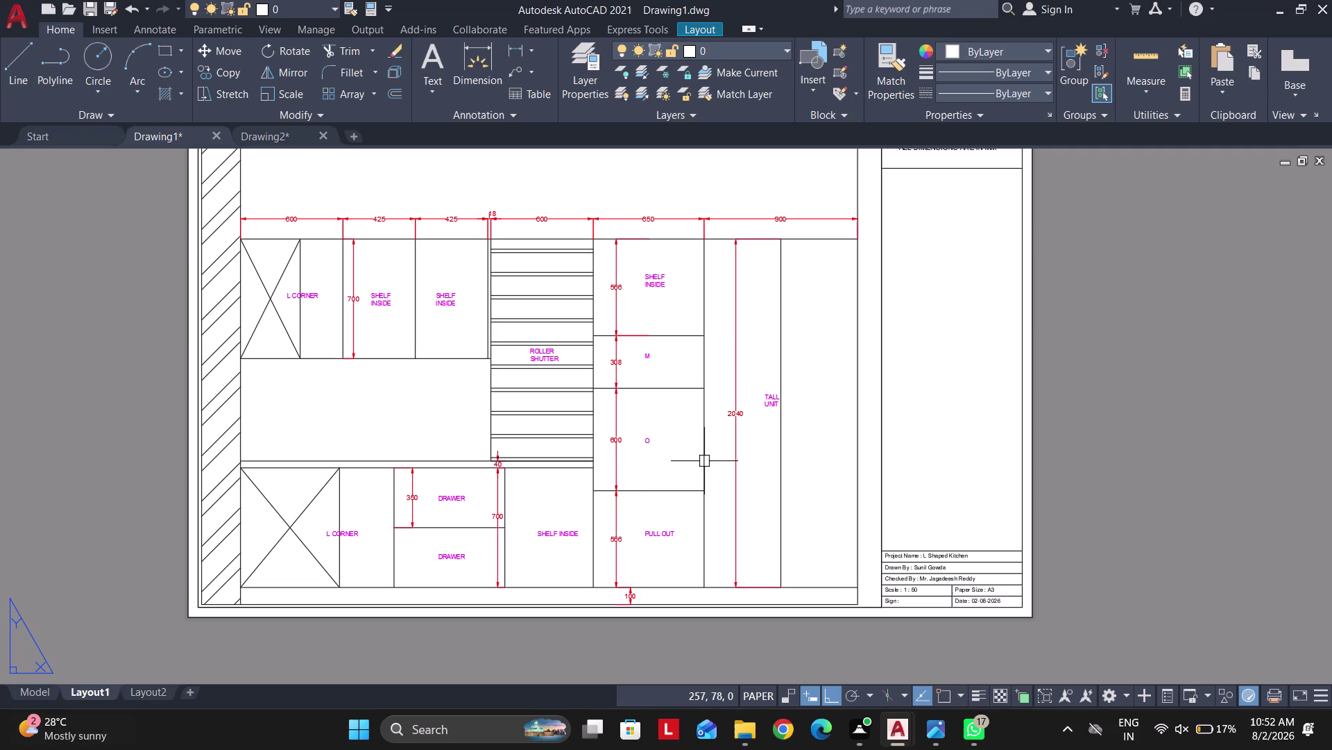
click(33, 687)
Undo five times to revert elevation B-B's lines to green.
key(ctrl+z)
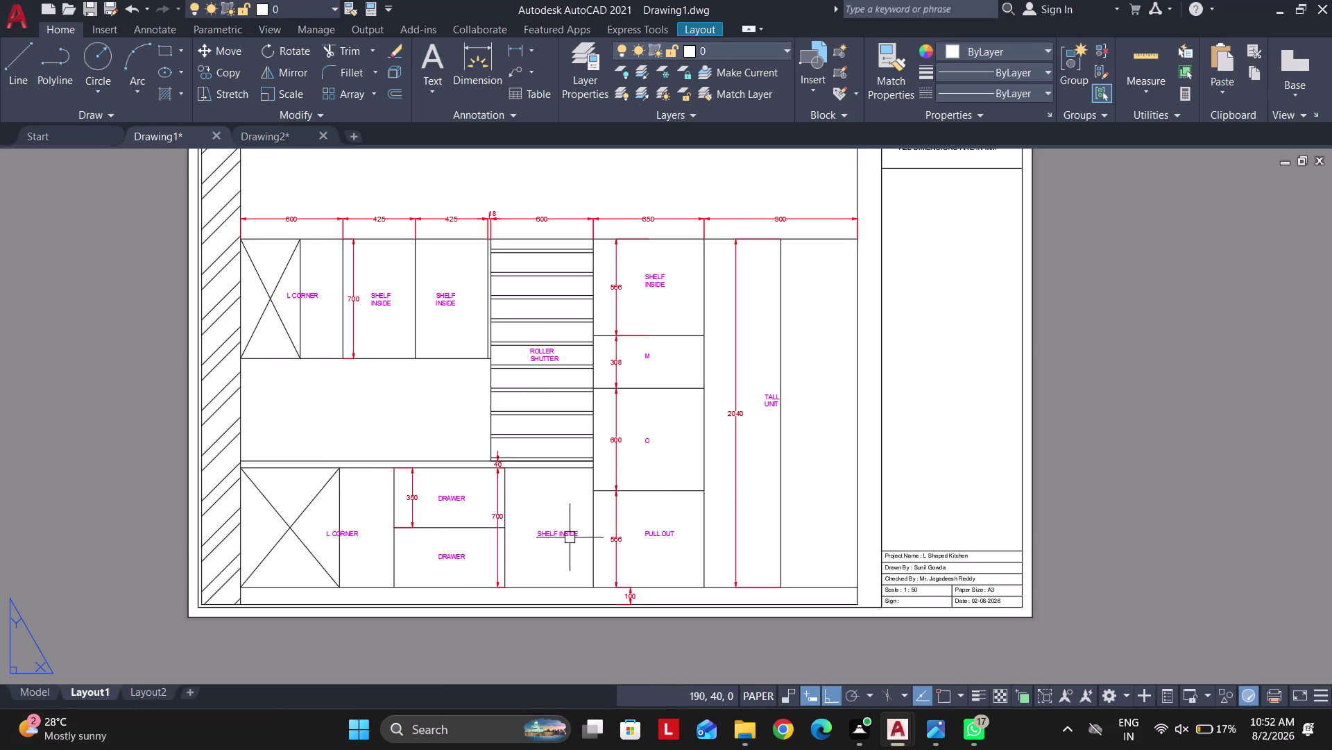
key(ctrl+z)
key(ctrl+z)
key(ctrl+z)
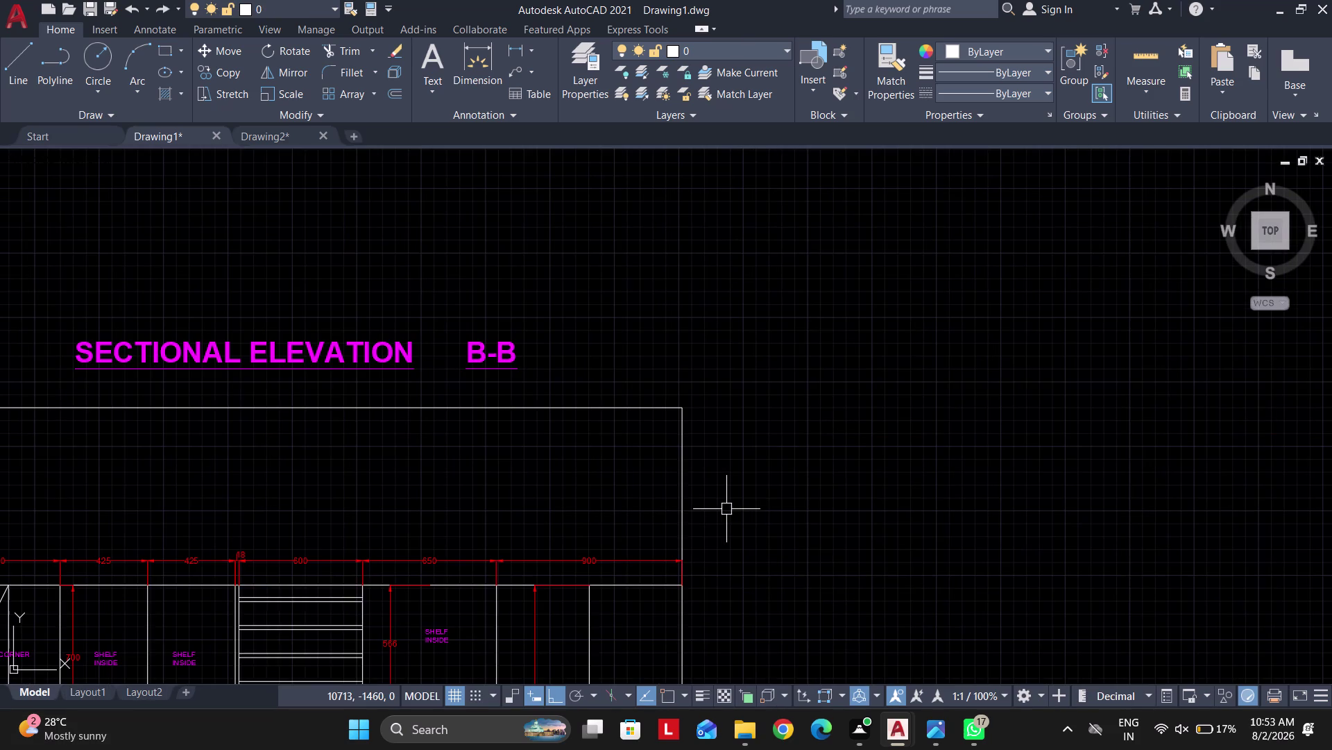
key(ctrl+z)
Return to the Layout1 sheet and start the Plot command with Ctrl+P.
click(98, 684)
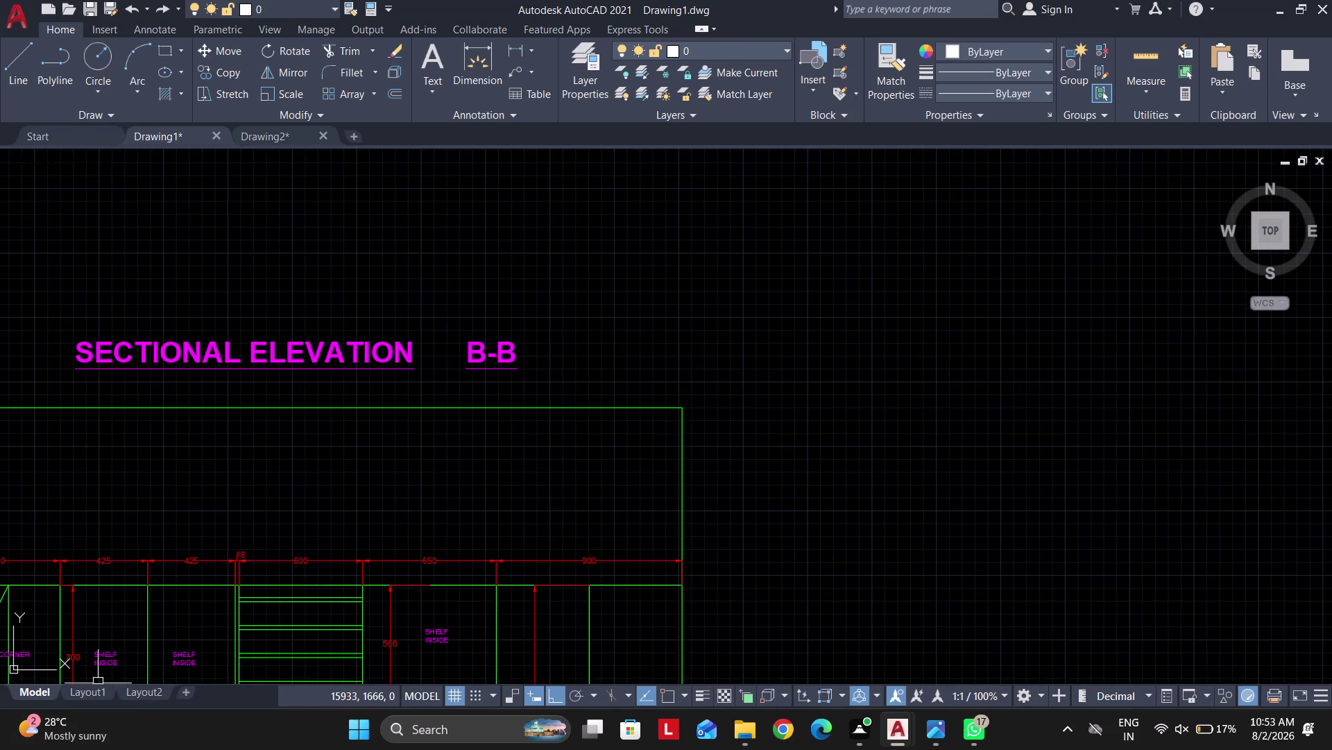
click(89, 697)
key(Escape)
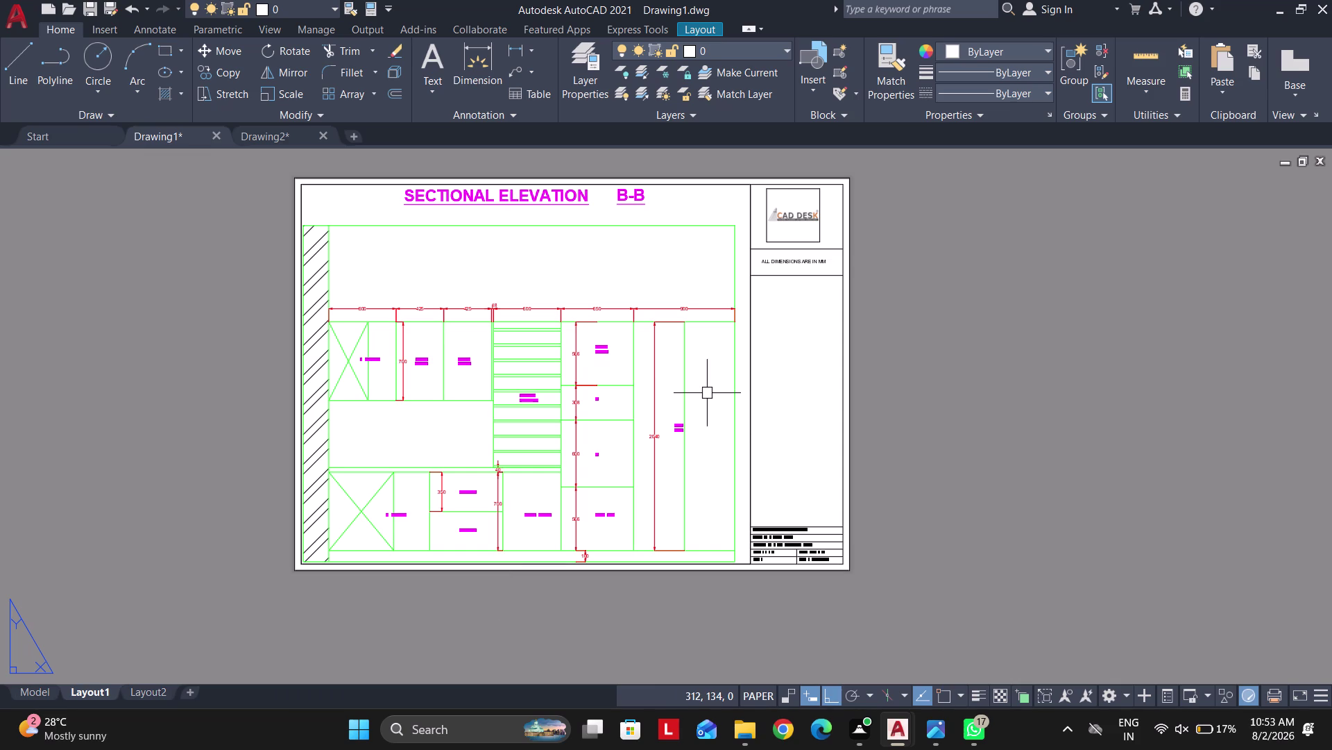
key(ctrl+p)
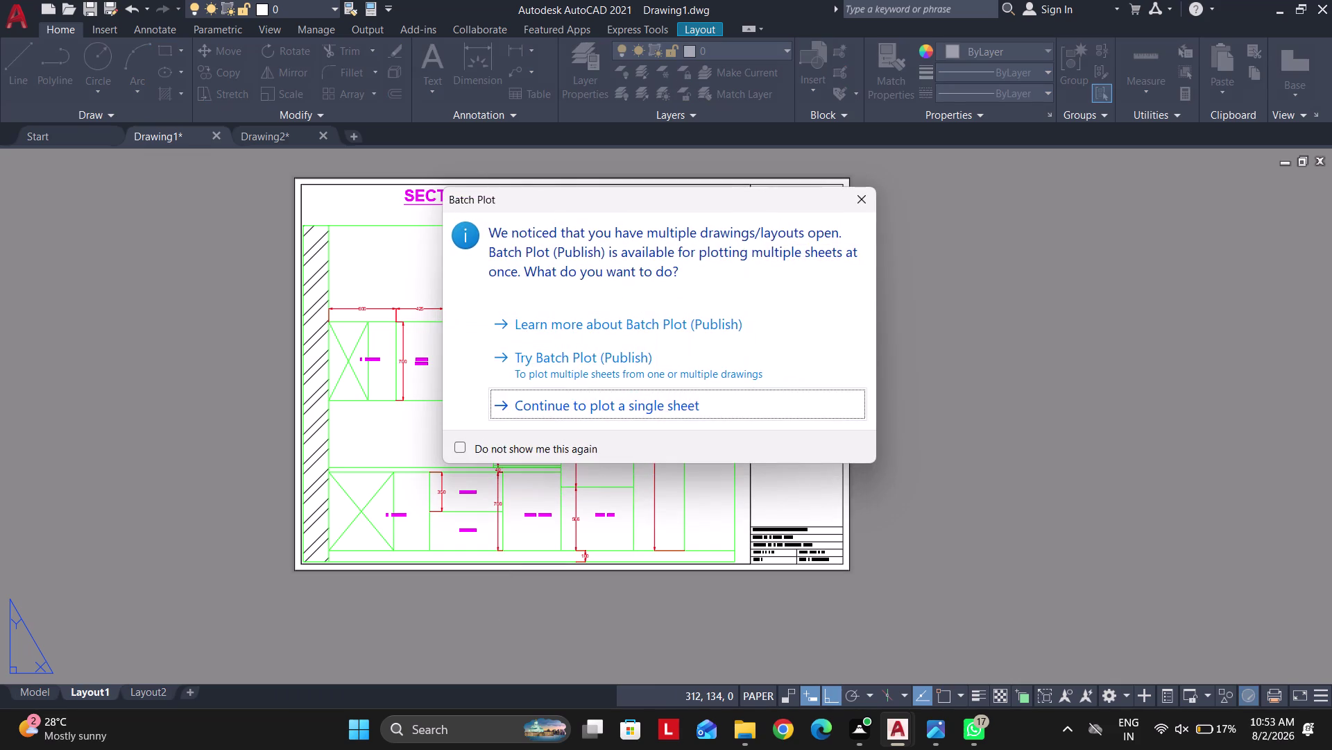
Plot this single sheet to a PDF named KITCHEN LAYOUT SIDE ELEVATION.
click(685, 405)
click(753, 565)
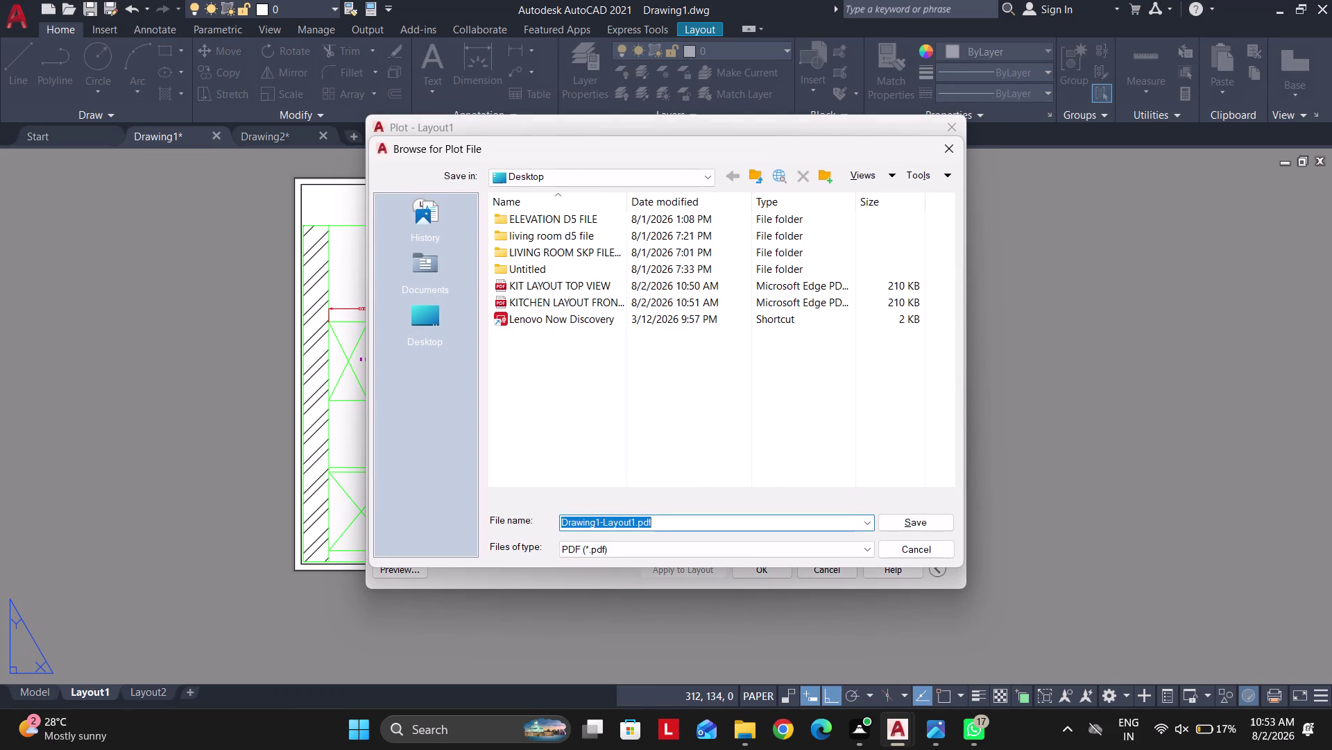
text(KITCHEN)
key(space)
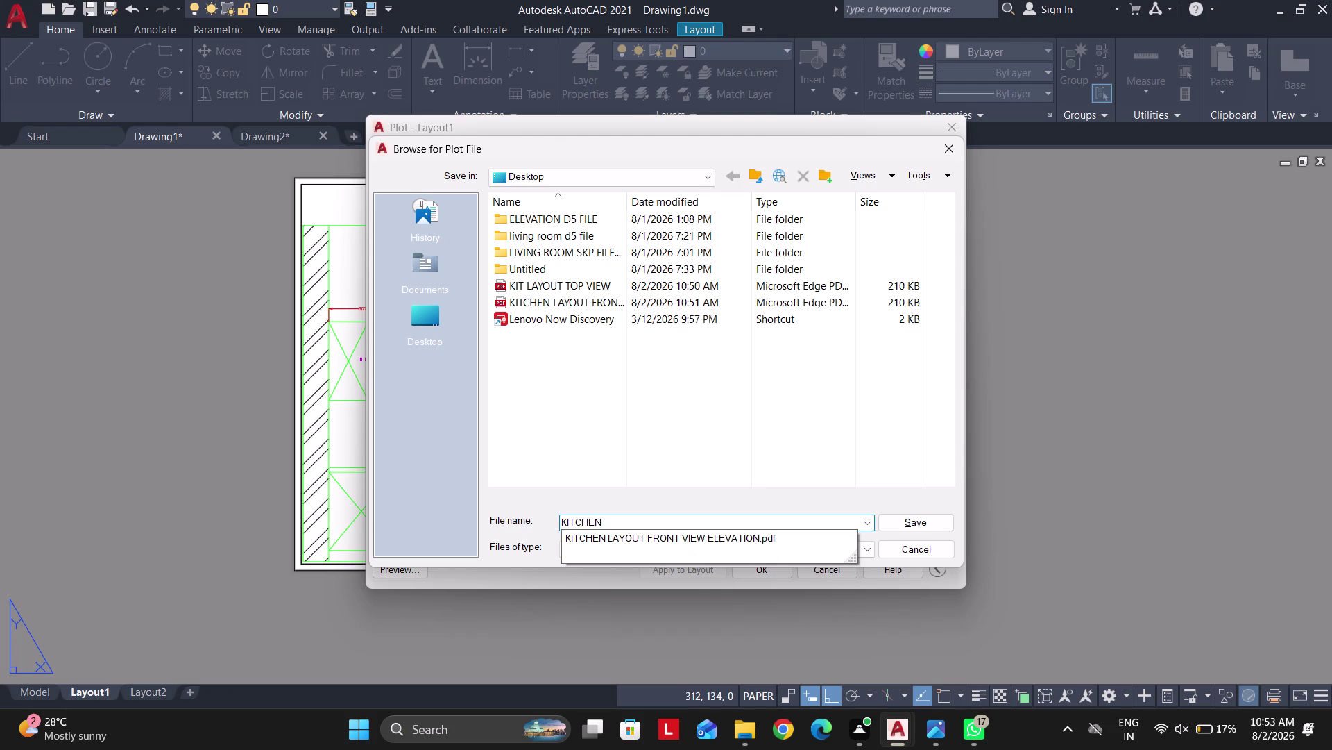
text(LAYOUT)
key(space)
text(SIDE ELEVA)
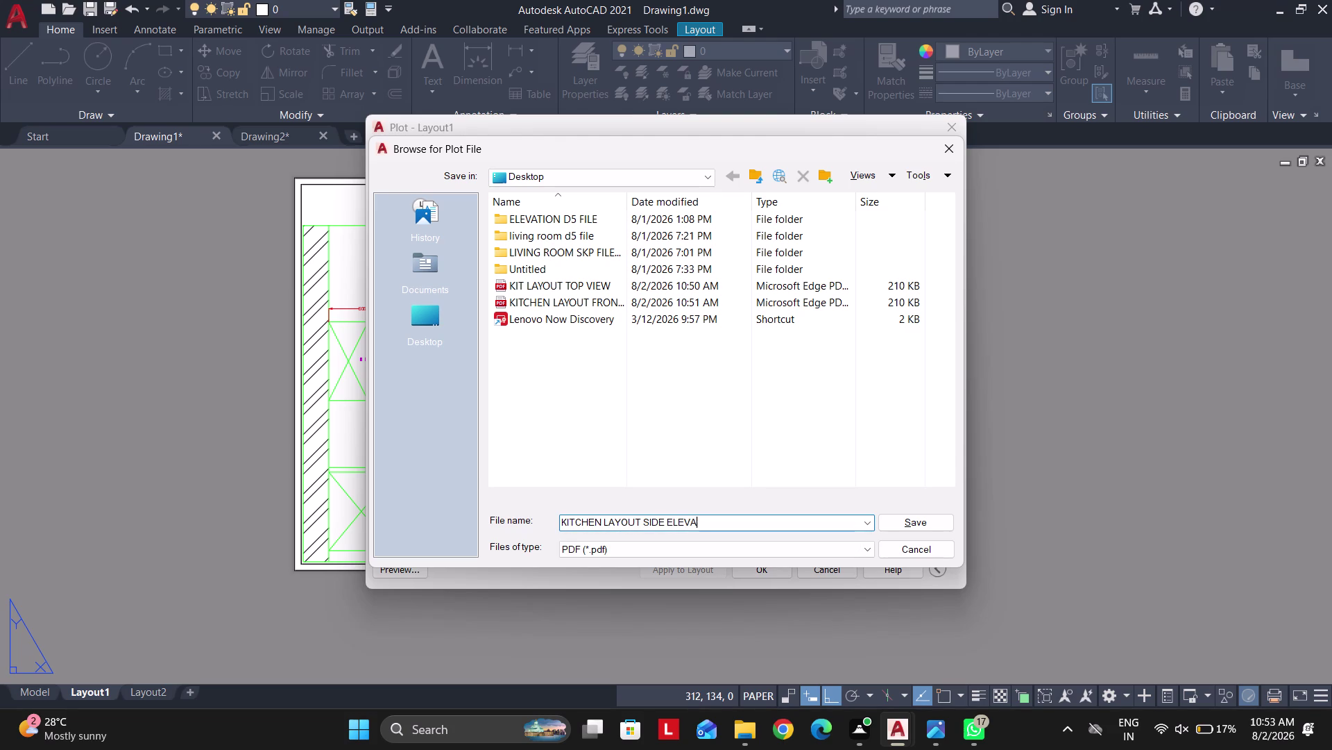
text(TION)
key(Return)
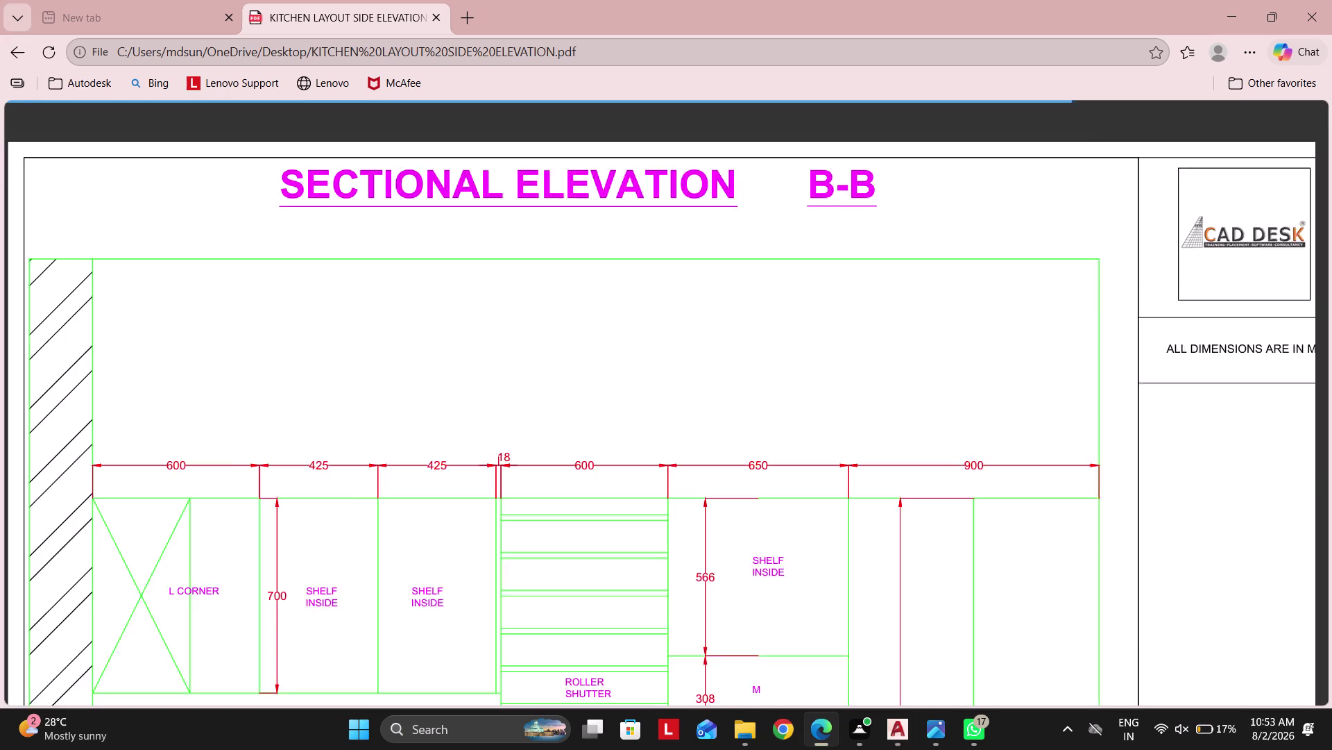
Scroll through the plotted PDF, then return to AutoCAD.
scroll(down, 3)
scroll(down, 3)
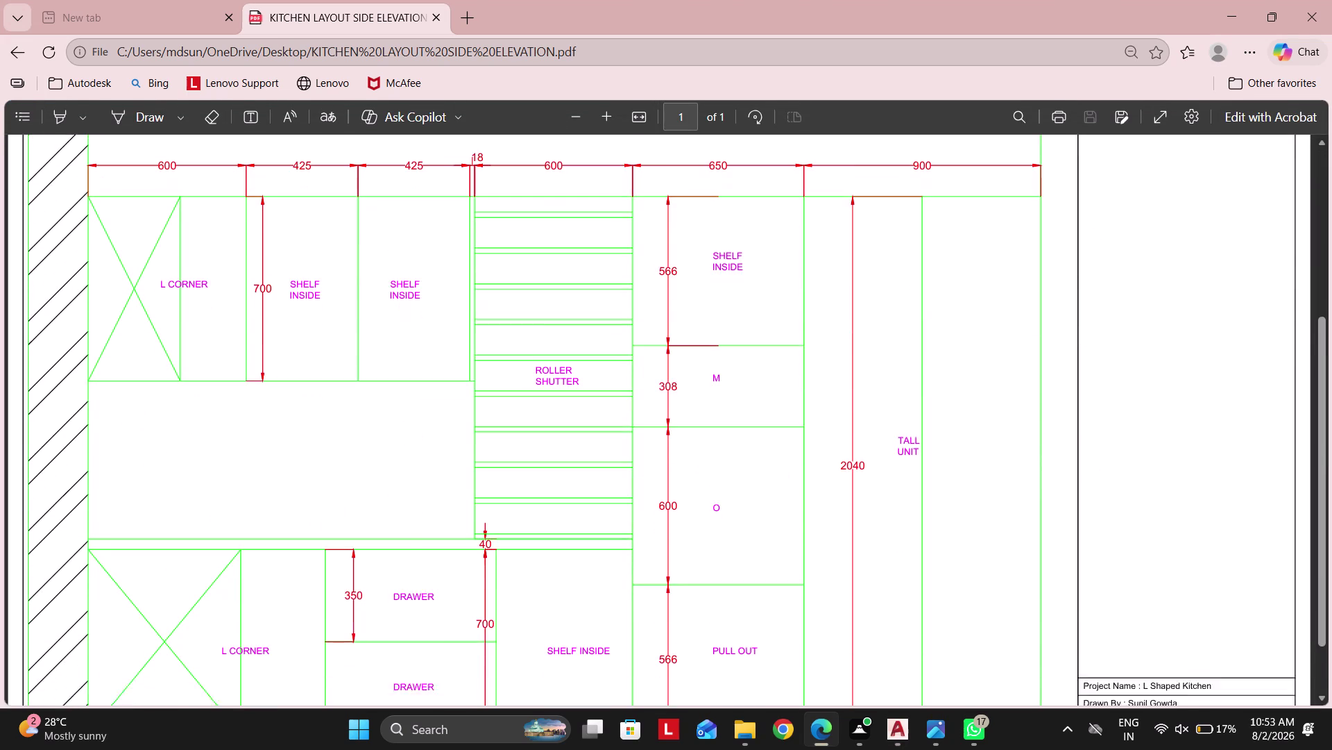
scroll(down, 3)
click(1331, 33)
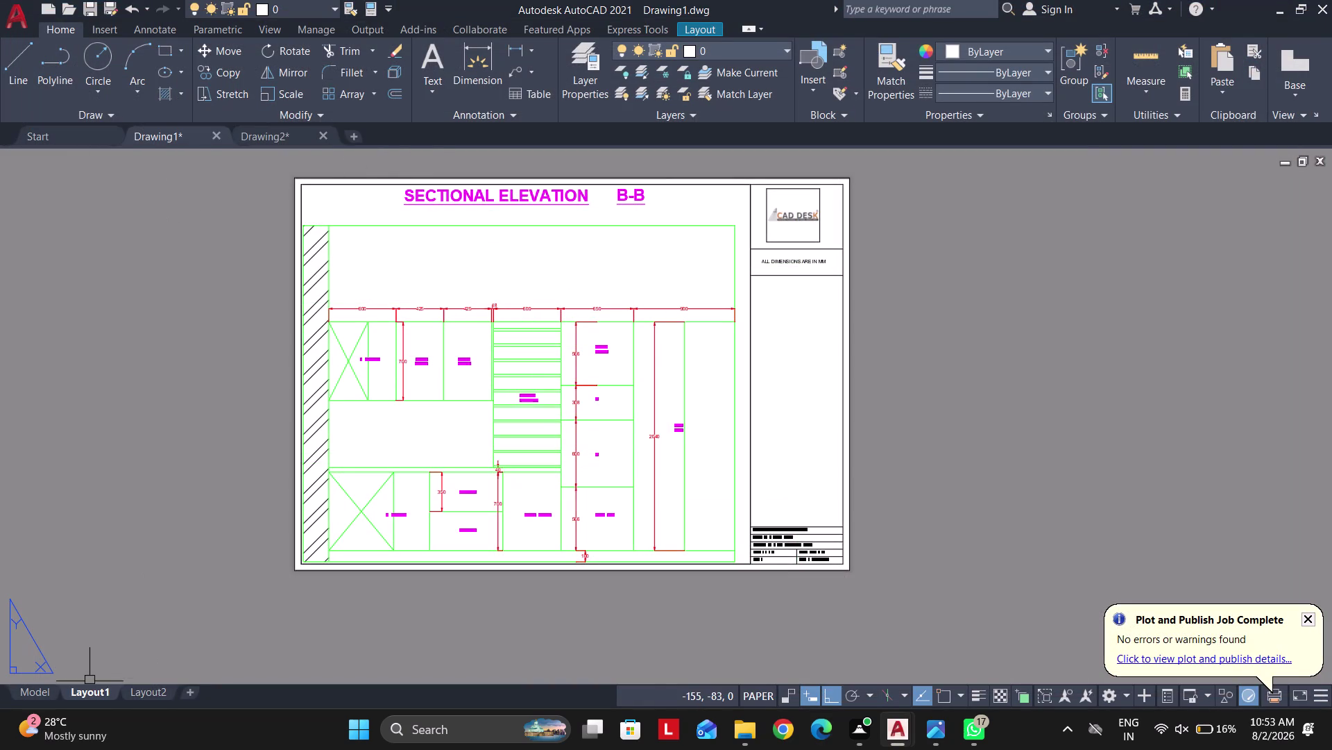
Close Drawing2, saving its changes under the name W BLOCK TITLE BLOCK.
click(18, 690)
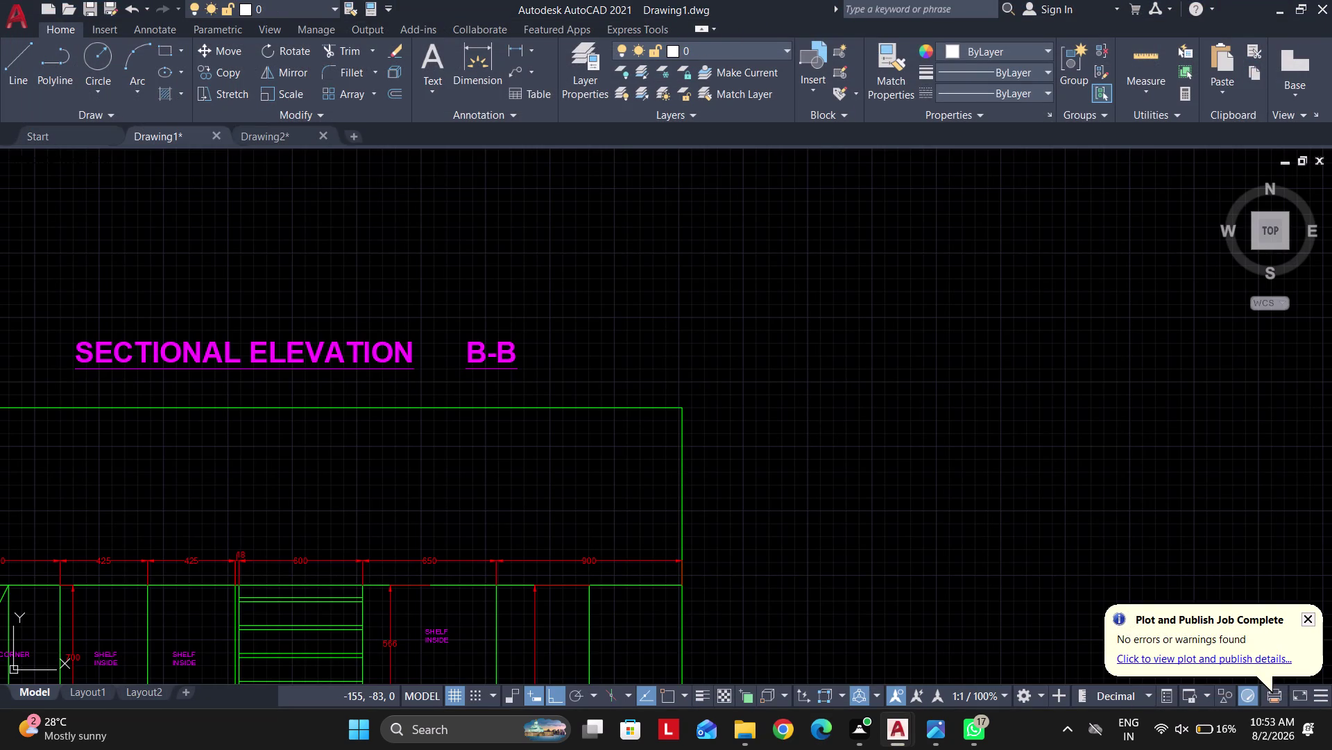
click(264, 134)
click(320, 135)
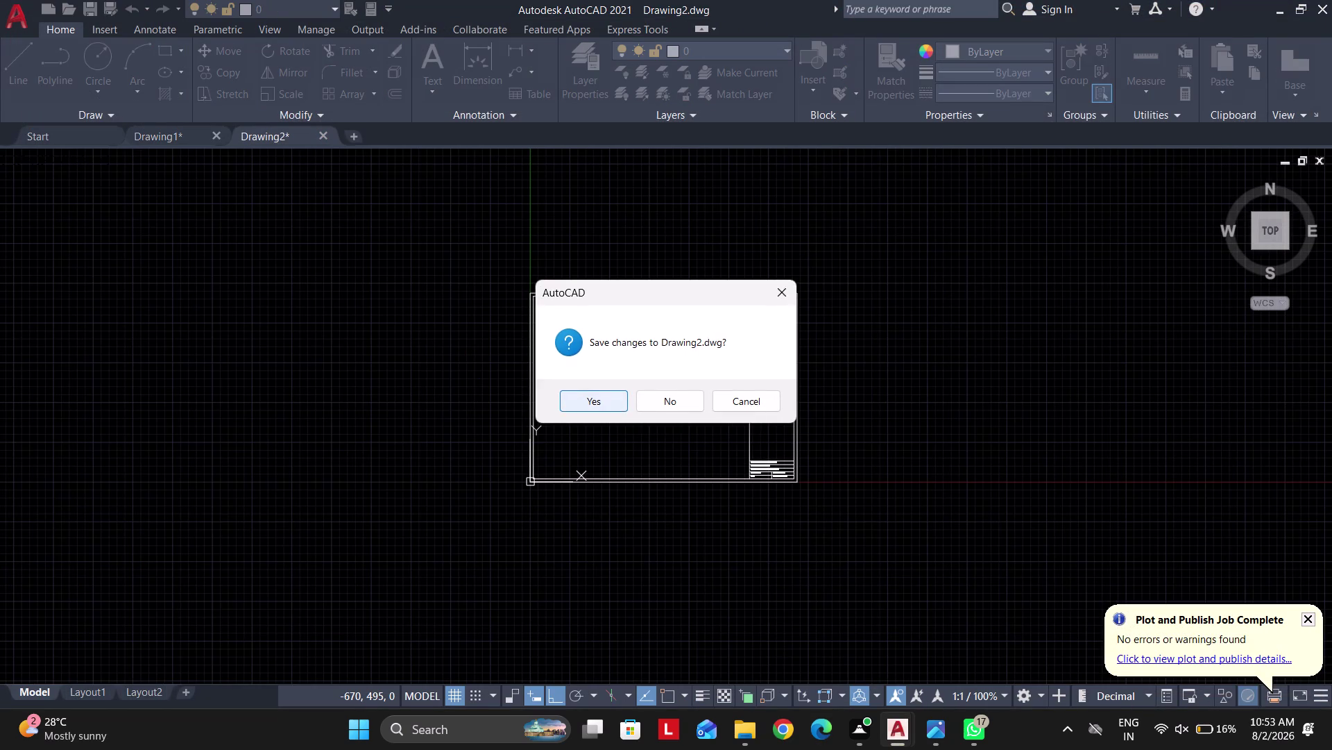
click(588, 408)
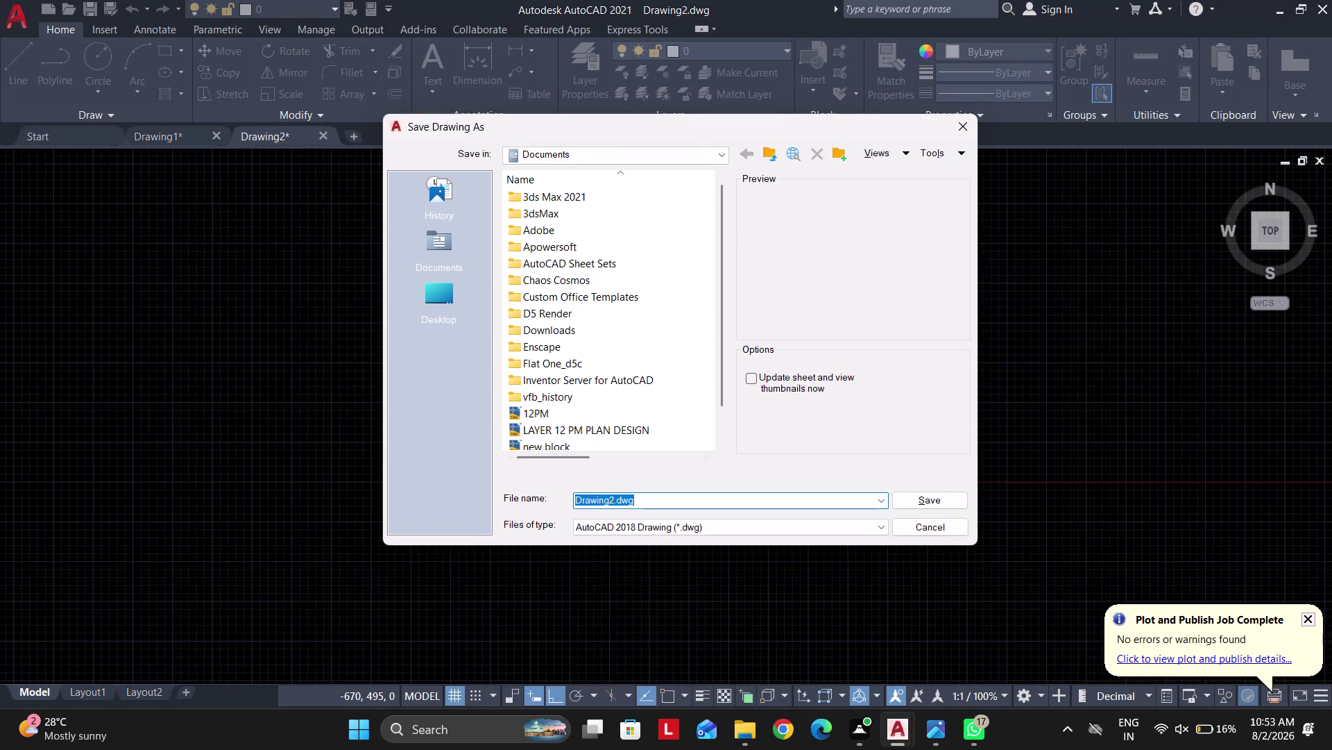
text(W BLO)
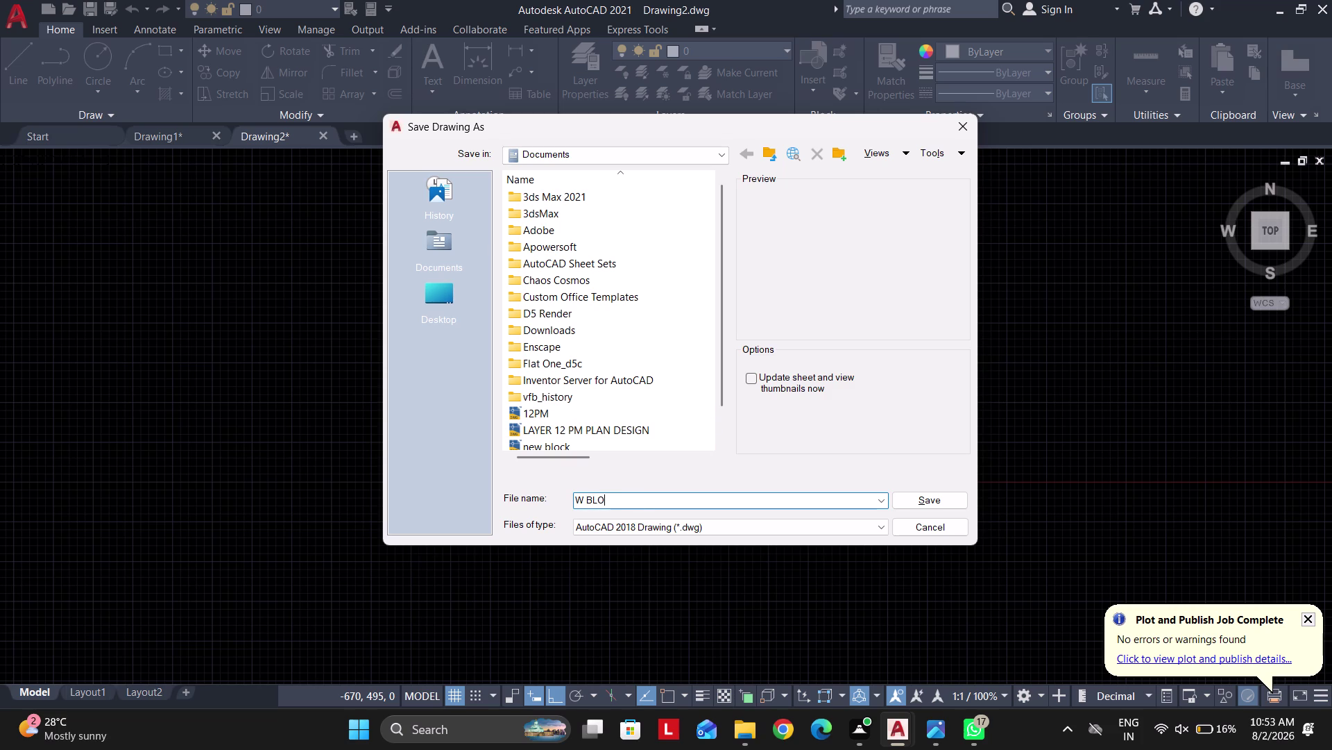
text(CK TITL)
text(E BLOC)
text(K)
key(Return)
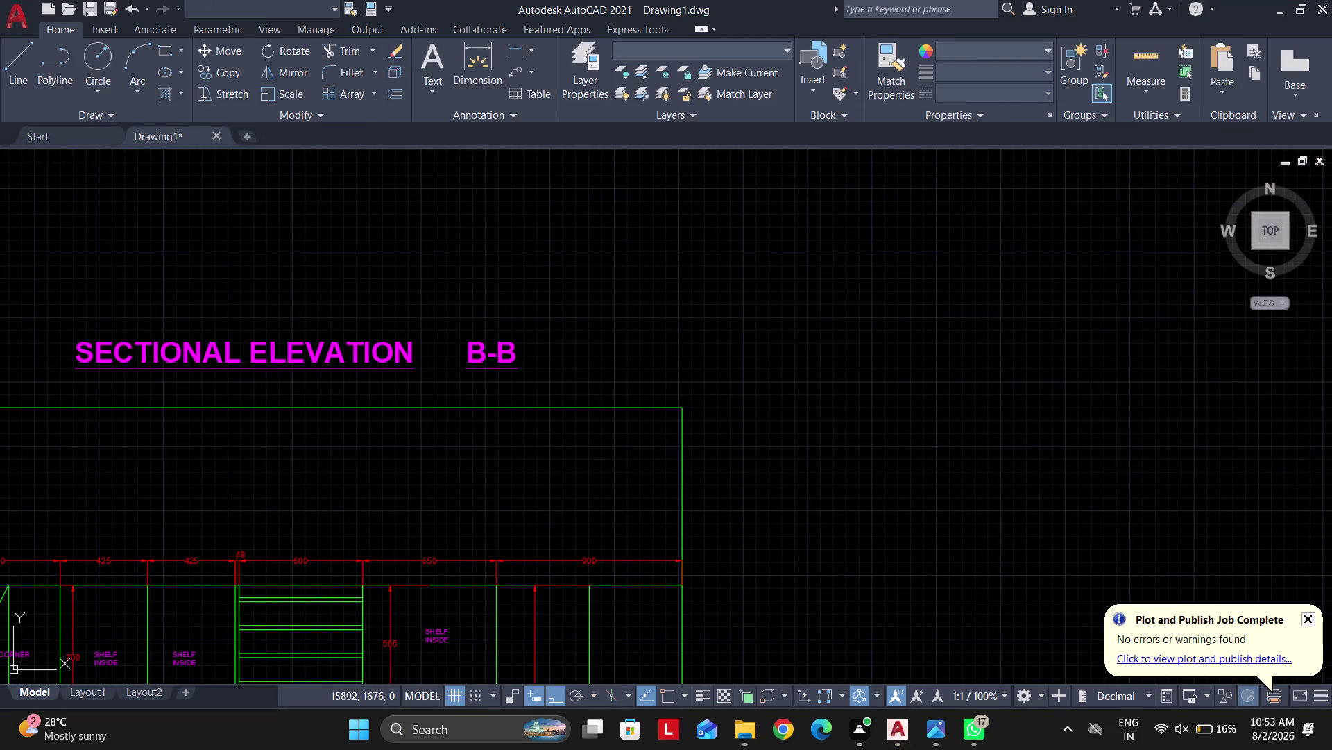
Zoom to show both elevations, then open Save As with Desktop as the location.
scroll(down, 3)
middle_drag(647, 477, 681, 434)
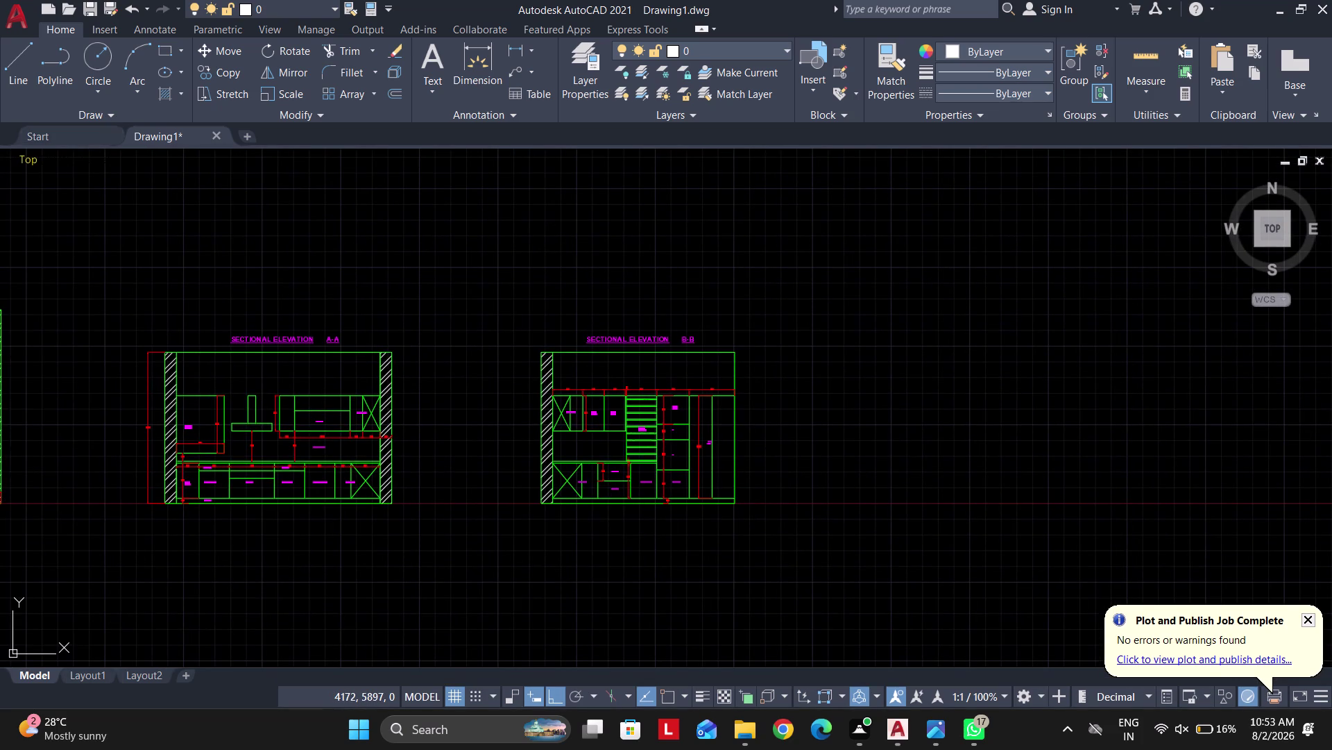
click(212, 132)
click(597, 400)
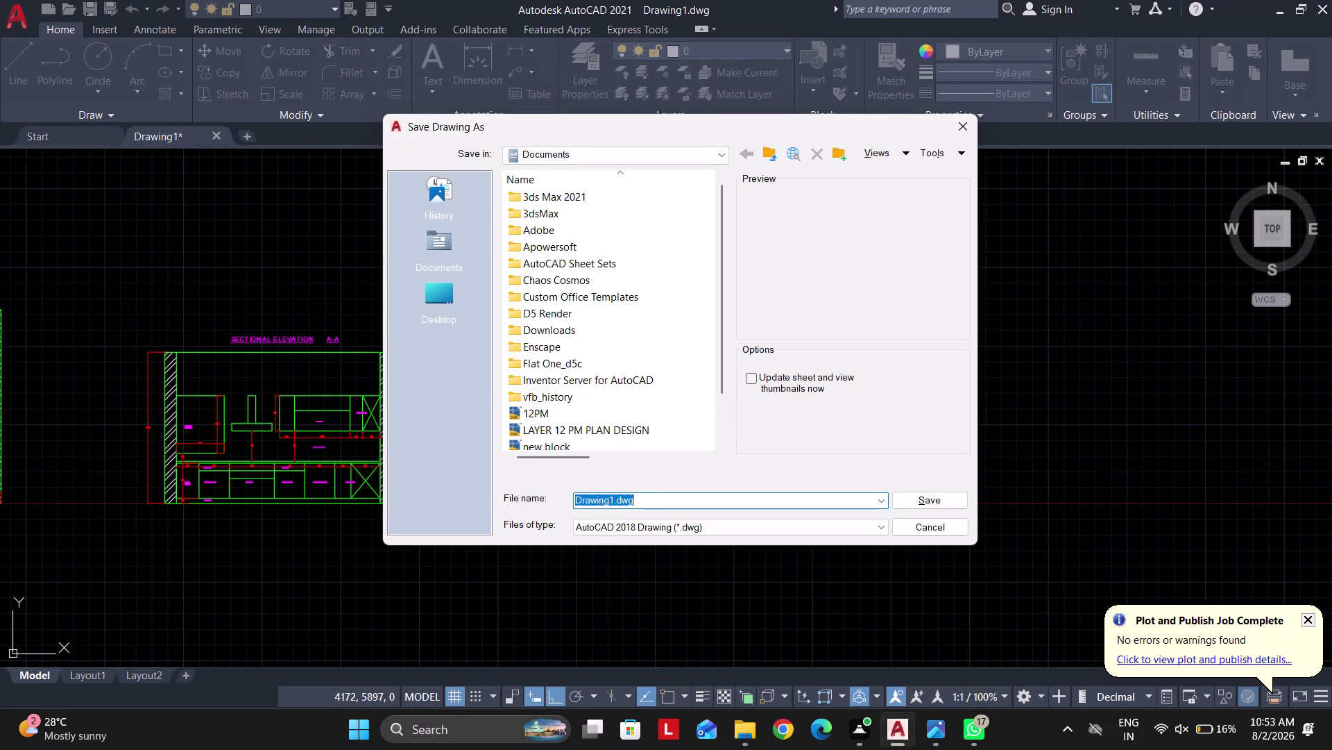
text(KIT)
key(space)
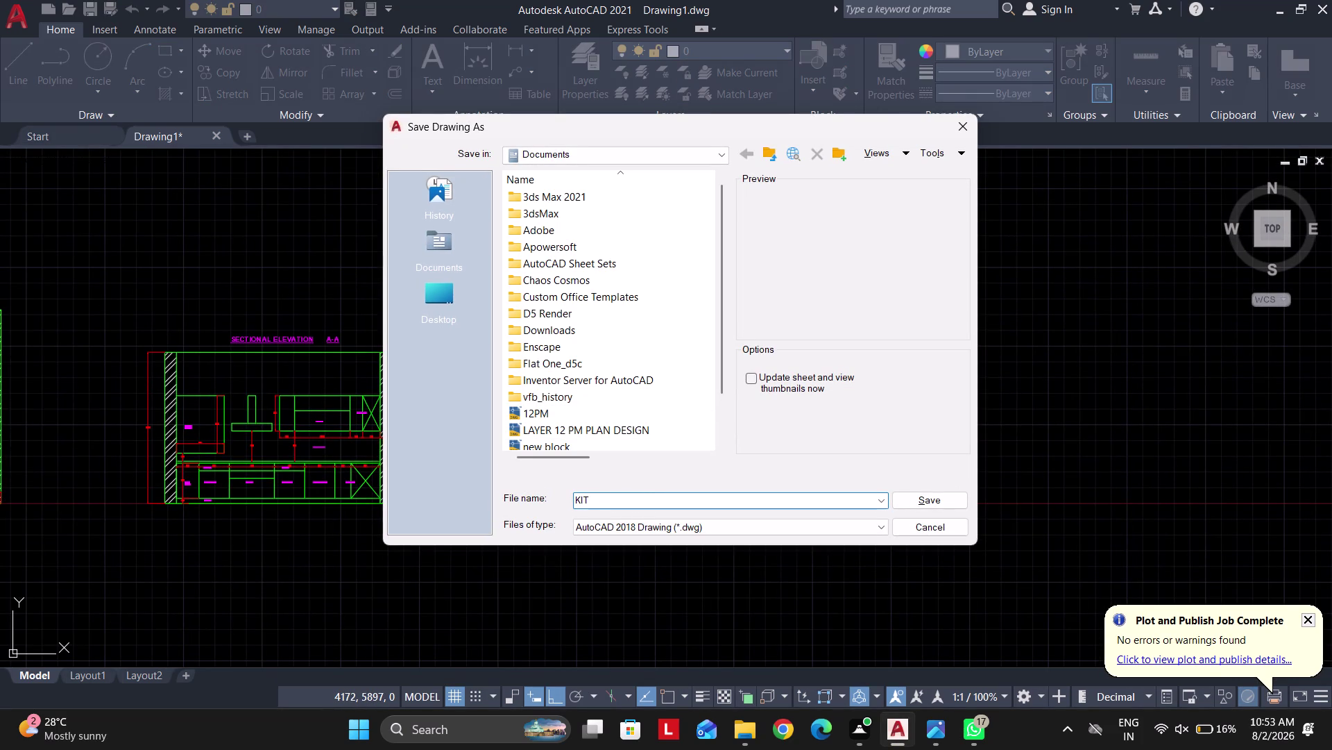
key(d)
click(553, 160)
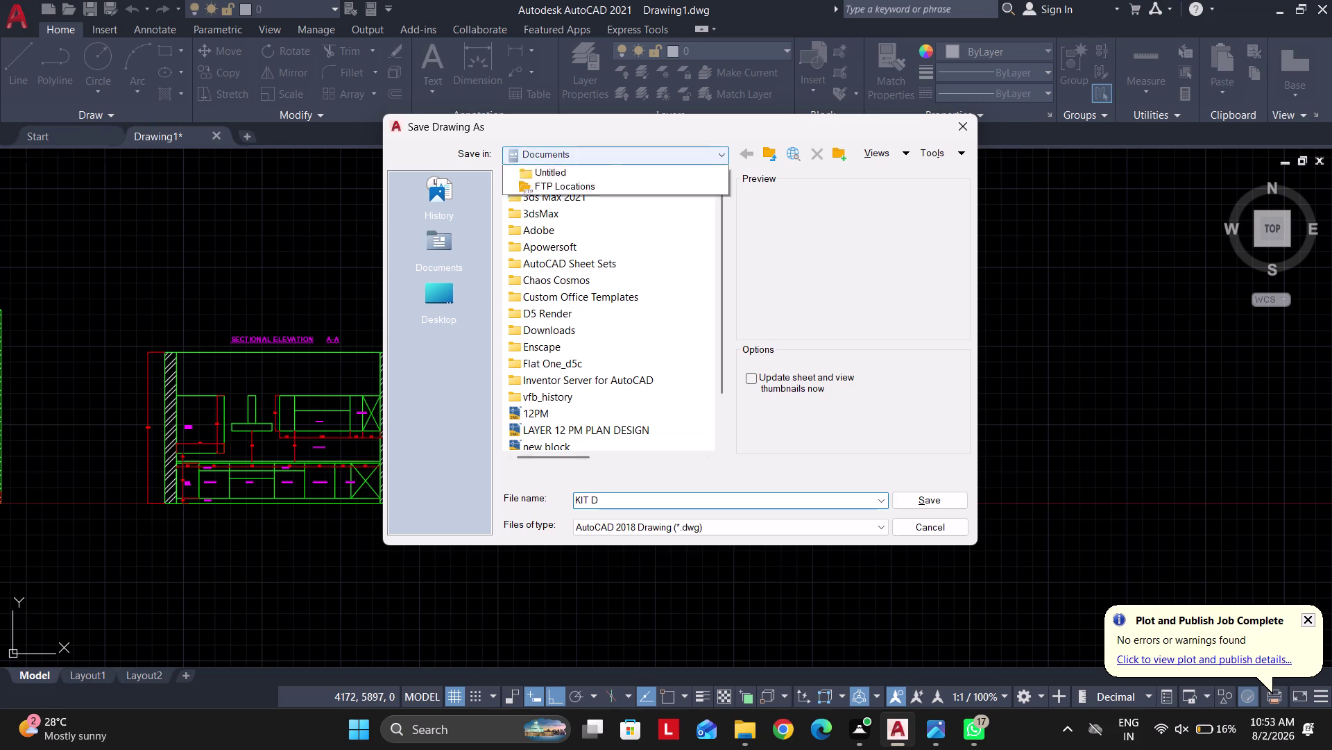
click(552, 176)
scroll(down, 3)
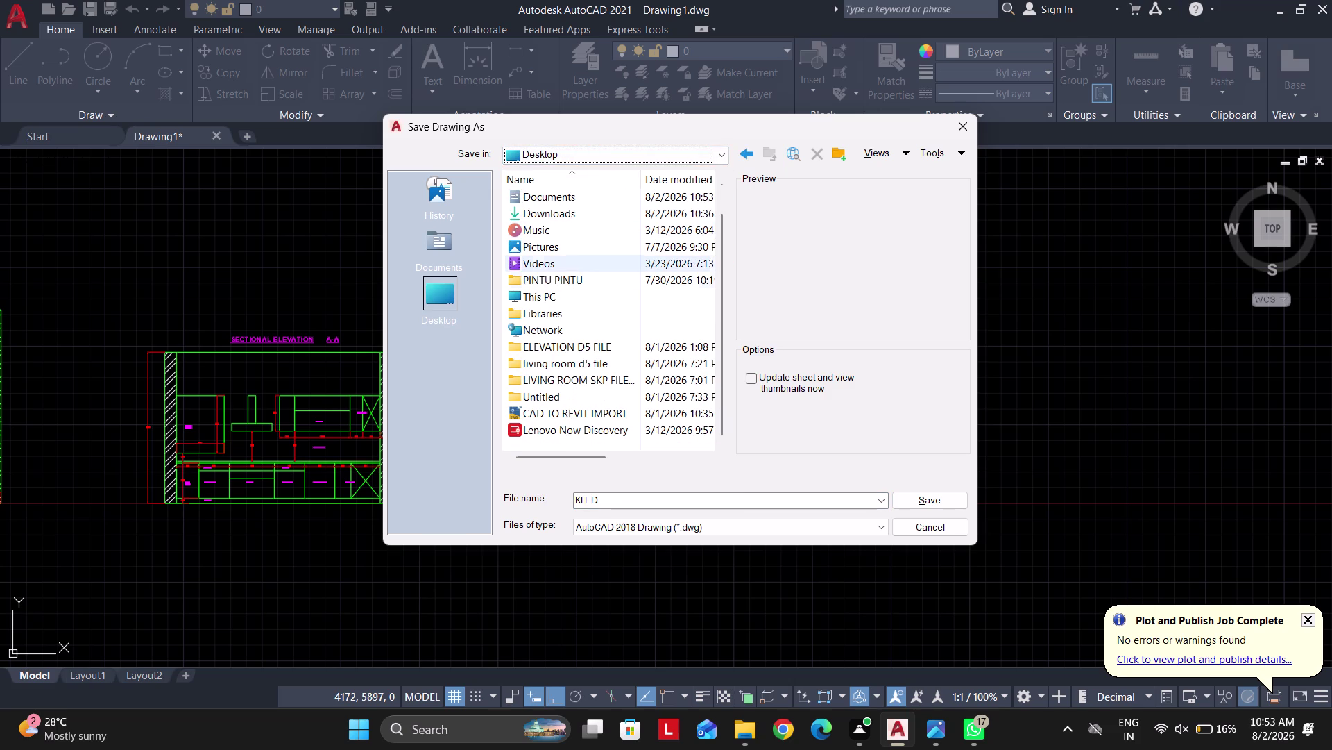
scroll(up, 3)
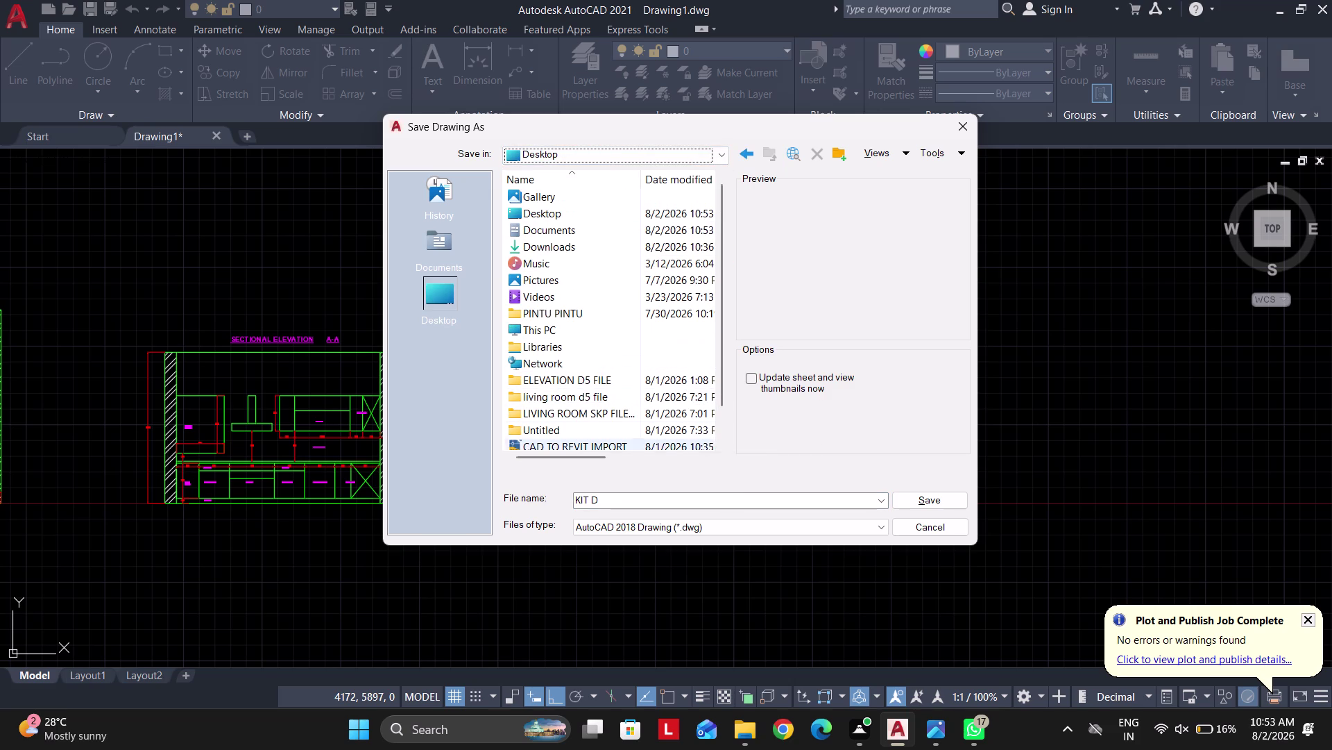
Save the drawing as KITCHEN LAYOUT DESIGN and close the Drawing1 tab.
click(647, 496)
text(KI)
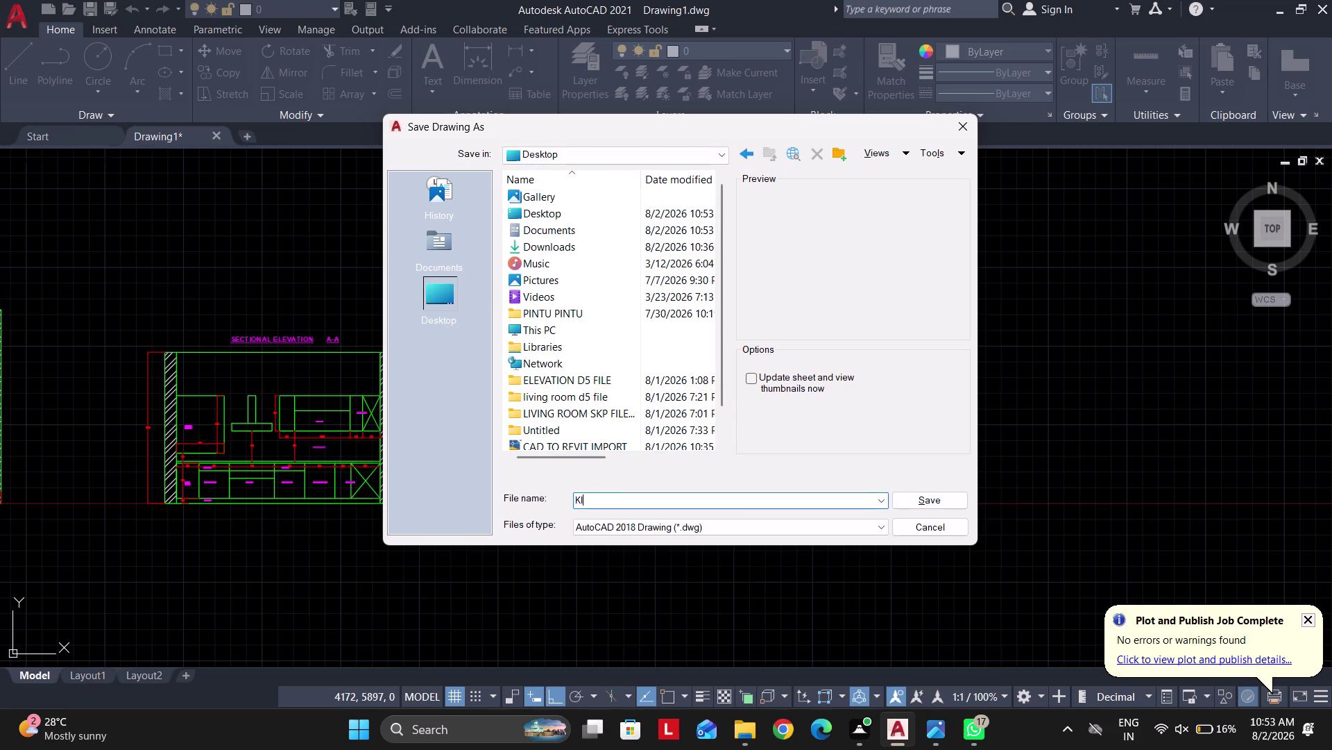
text(TCHEN)
key(space)
text(LAYO)
text(UT DES)
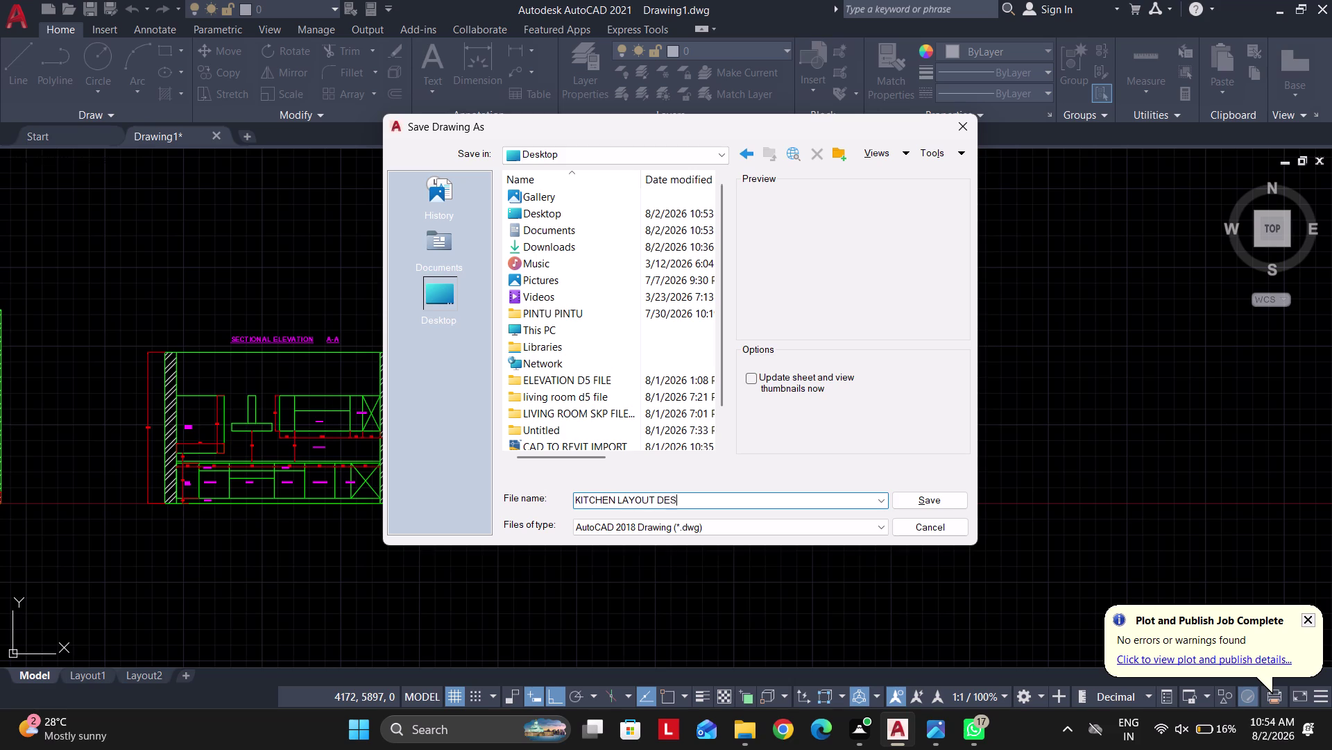
text(IGN)
key(Return)
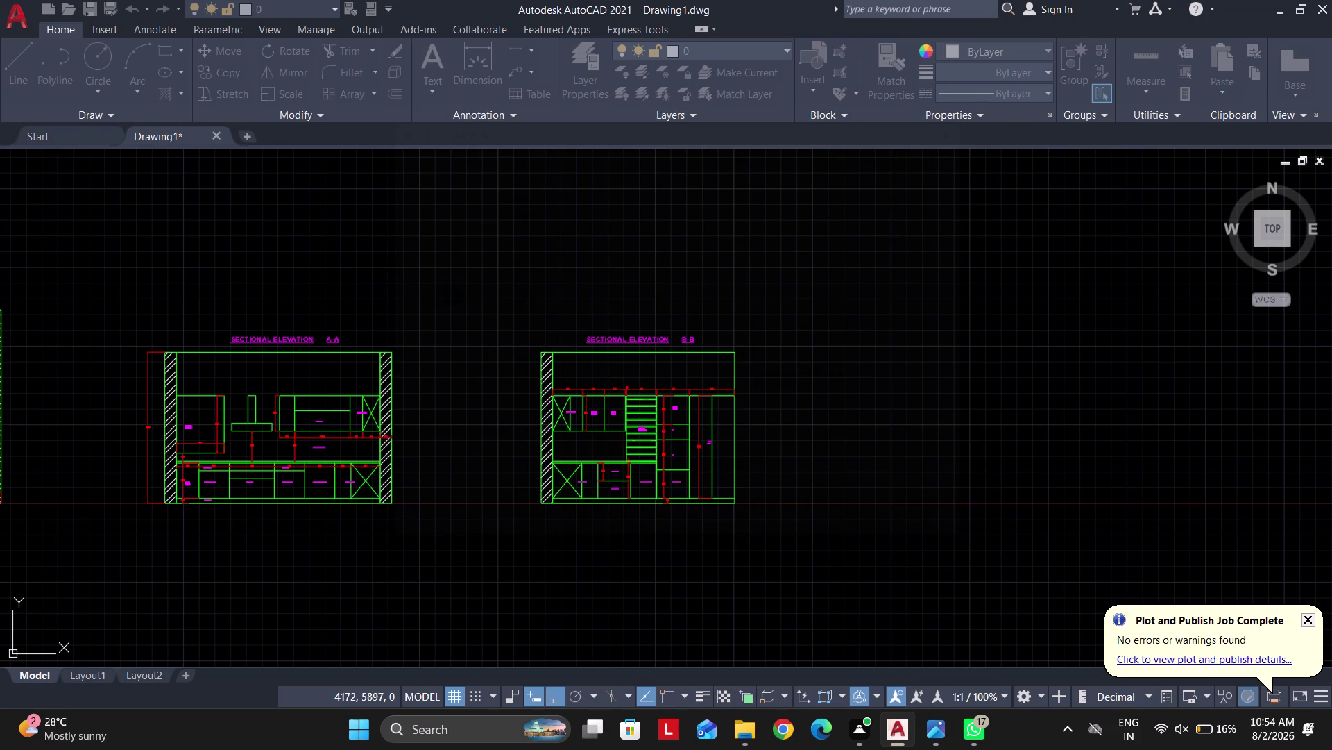
click(1310, 618)
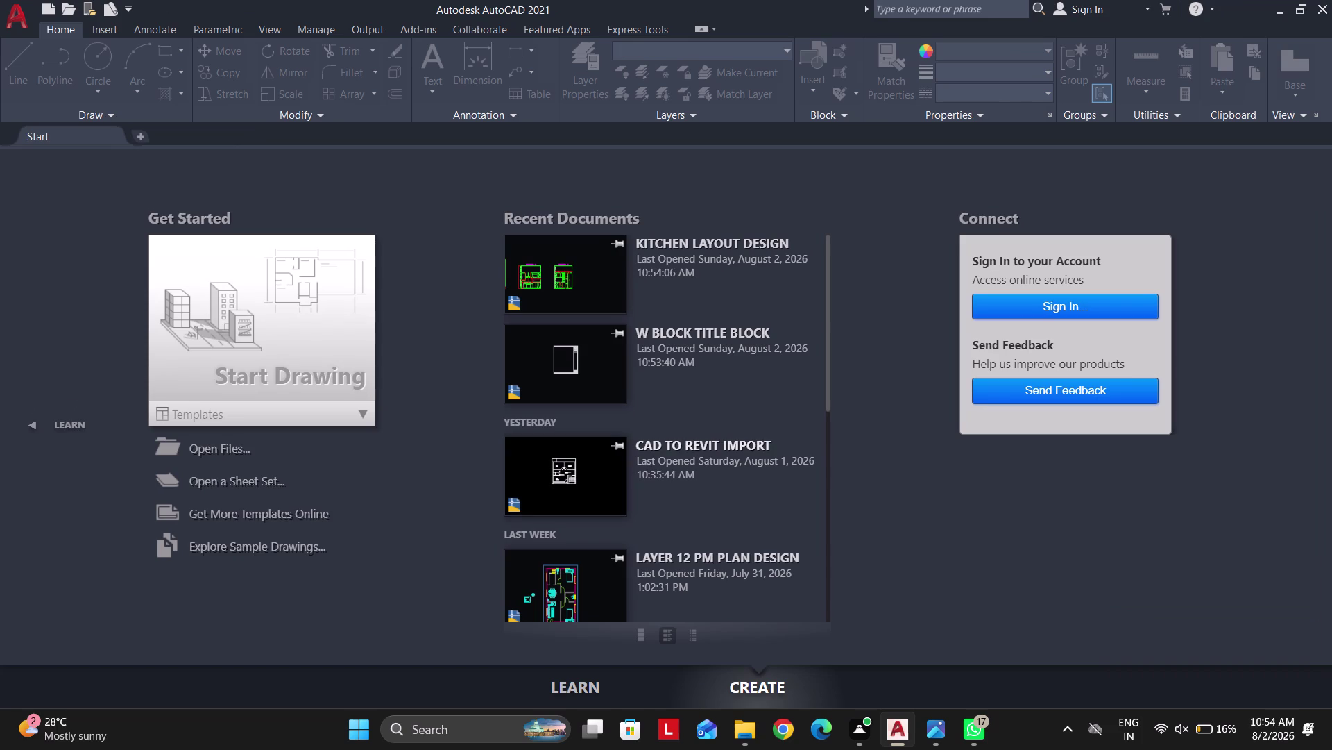
scroll(up, 3)
scroll(down, 3)
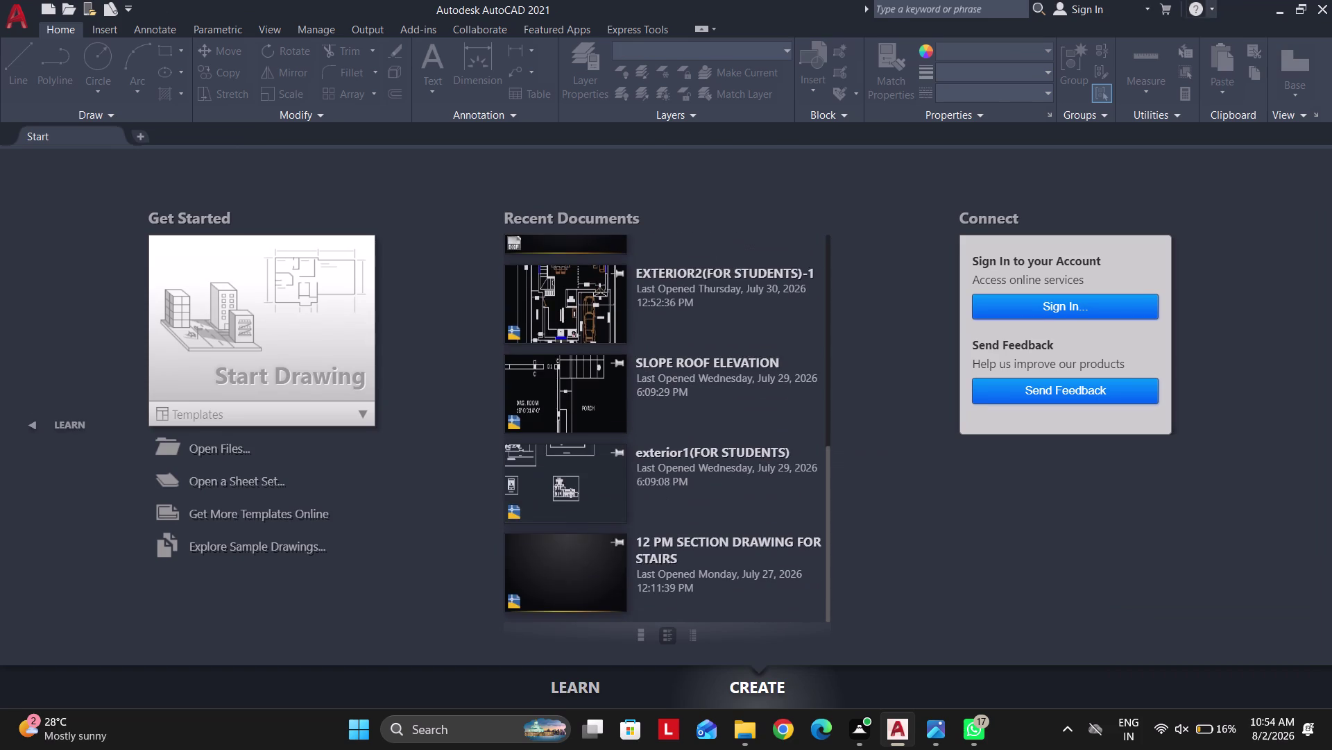